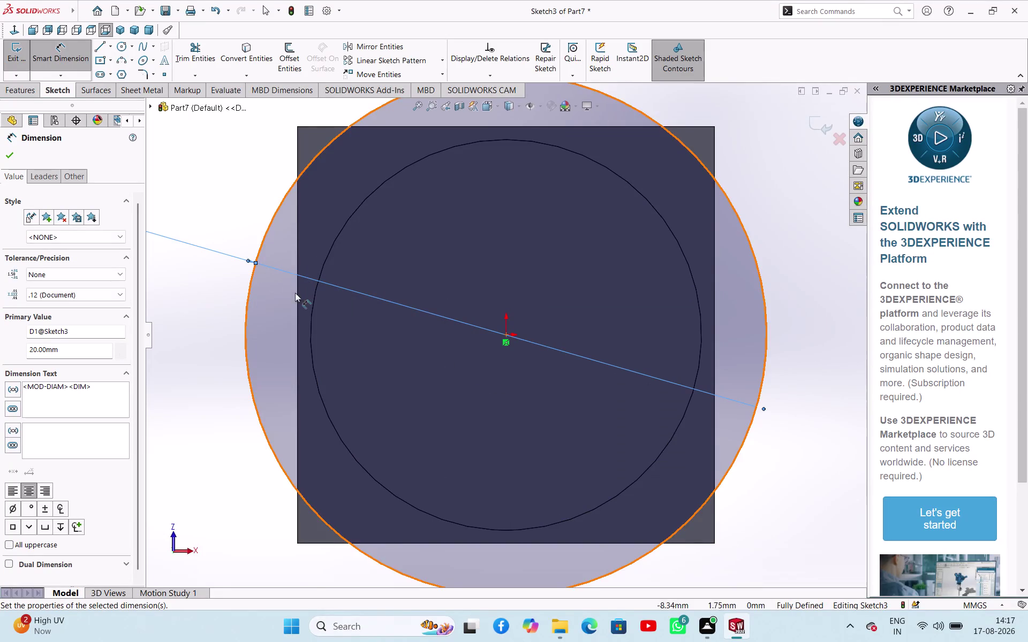
Accept the Ø20 circle and extrude it 5 mm as a collar disc on the part's front.
scroll(up, 3)
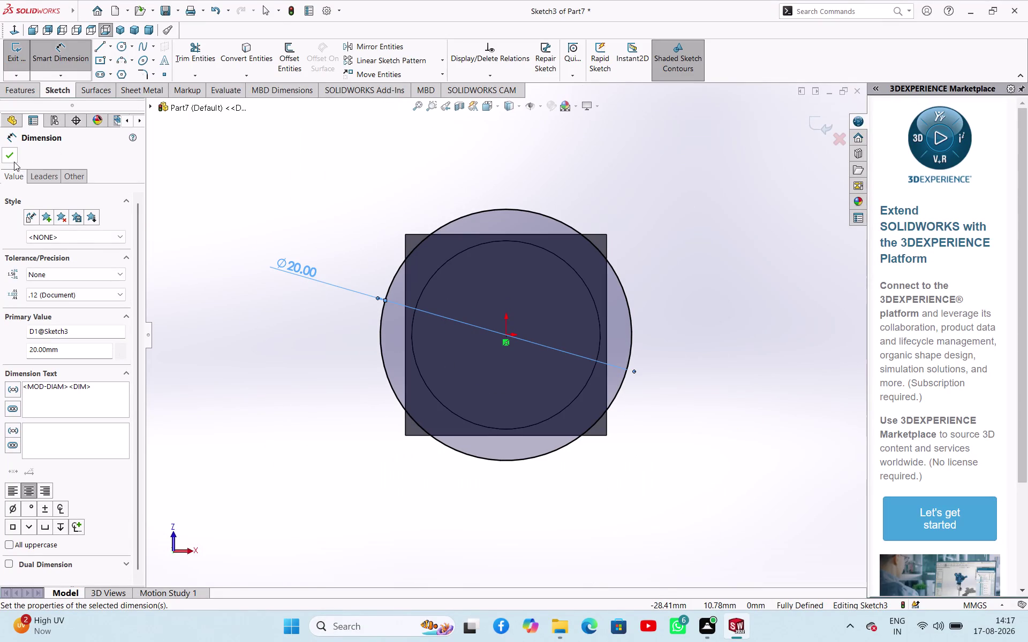
click(14, 161)
middle_drag(328, 170, 301, 236)
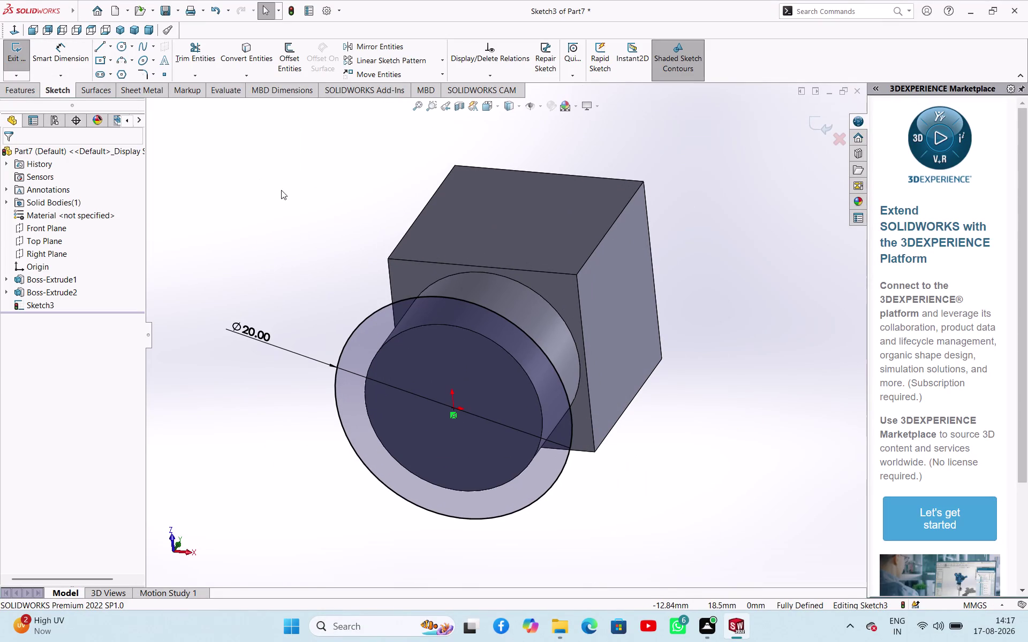
click(19, 59)
click(19, 69)
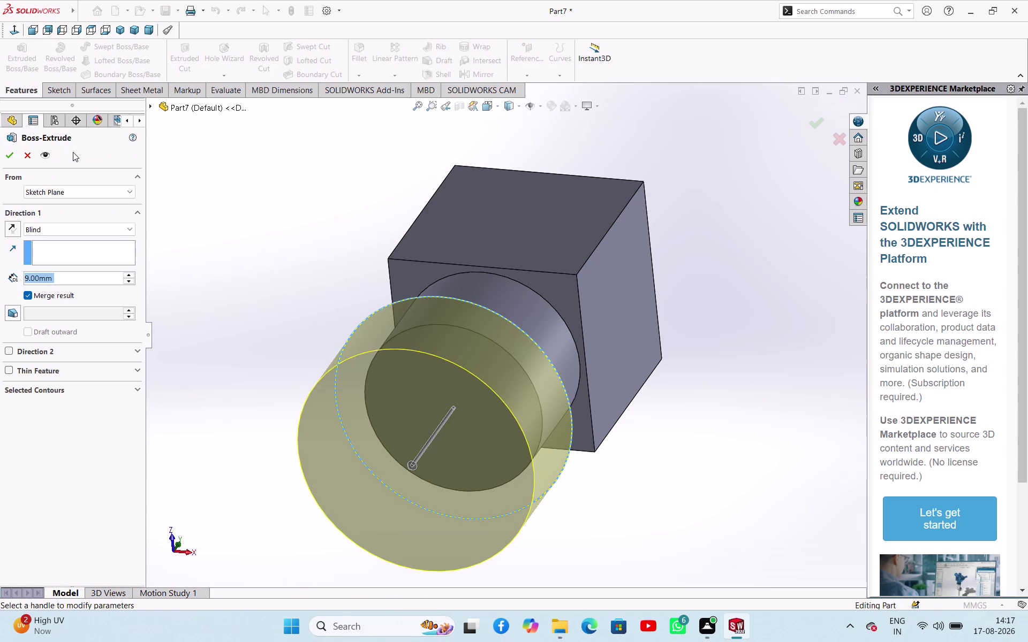
key(5)
key(Return)
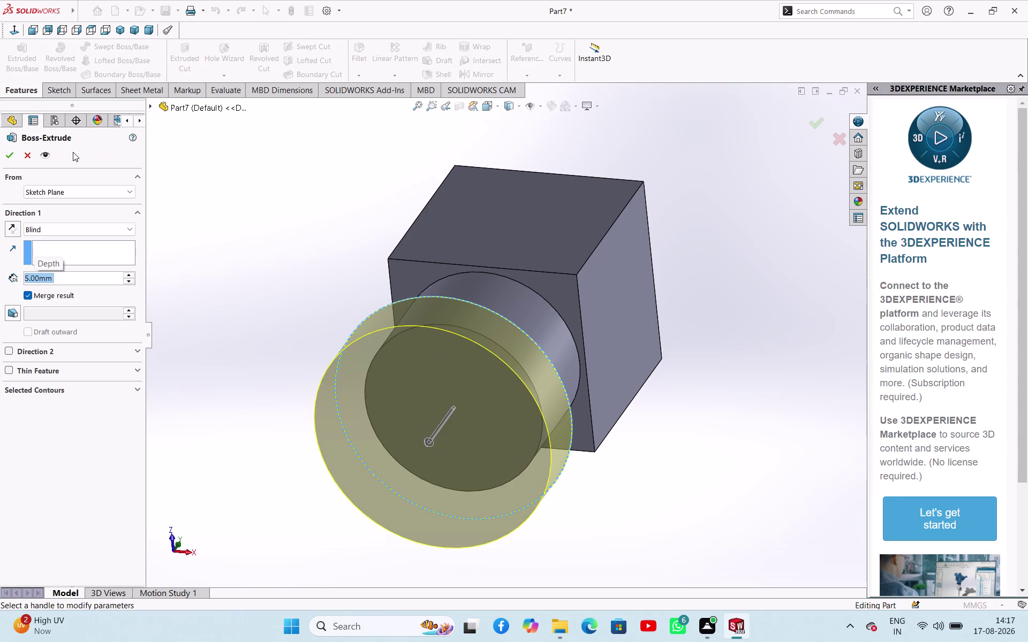
click(11, 155)
click(256, 233)
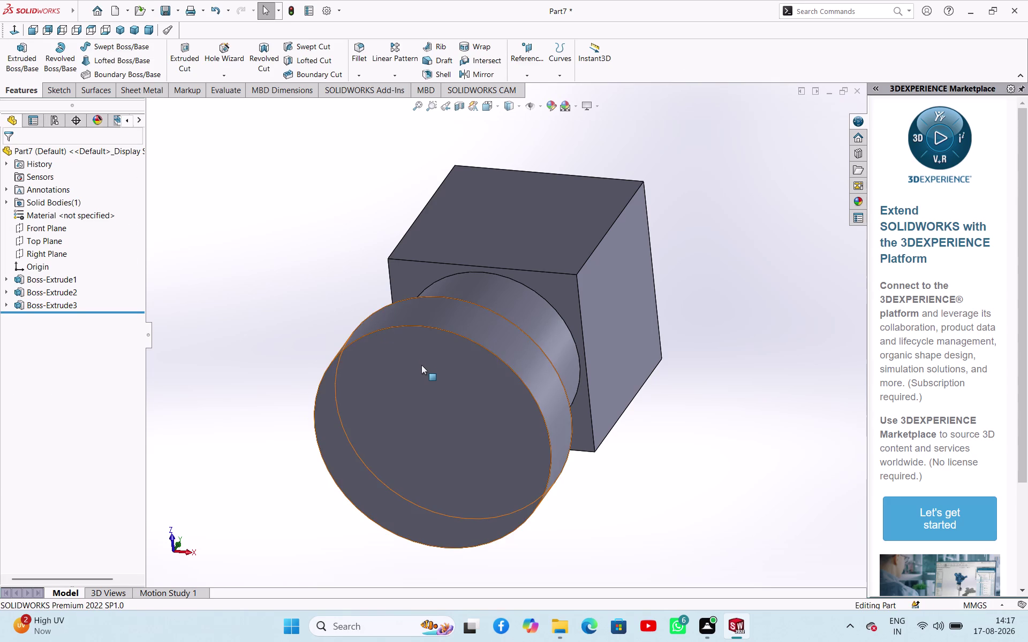
Start a sketch on the collar's front face and draw a circle centred on the origin.
click(421, 365)
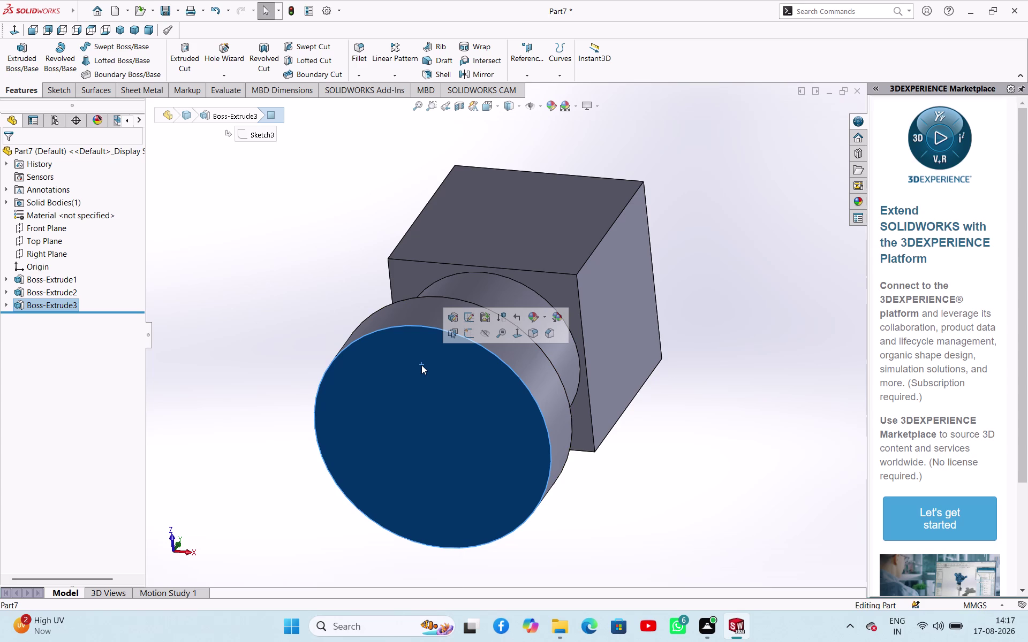
click(463, 337)
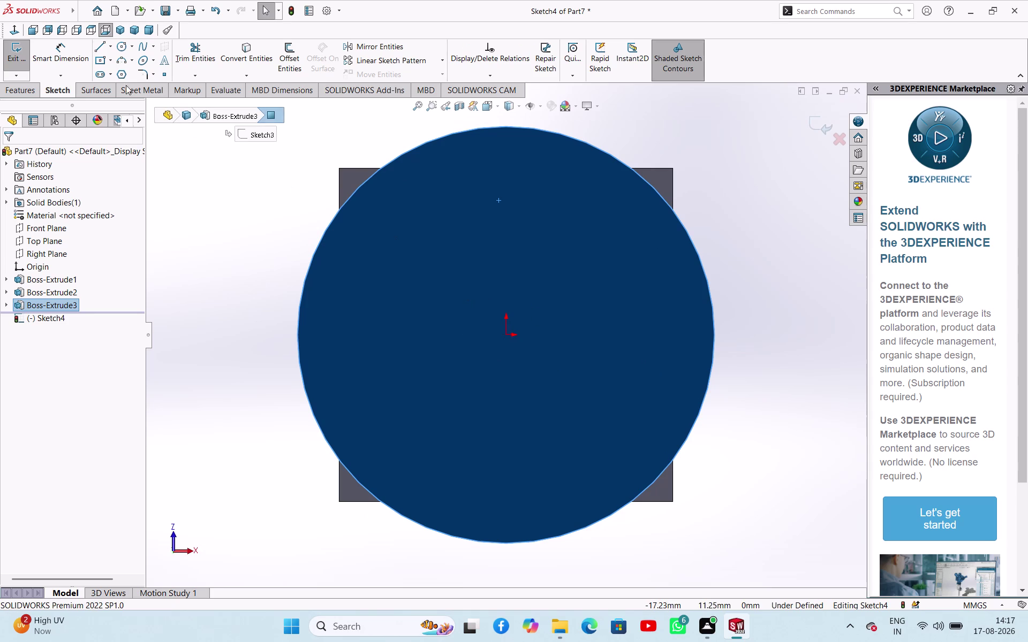
click(121, 47)
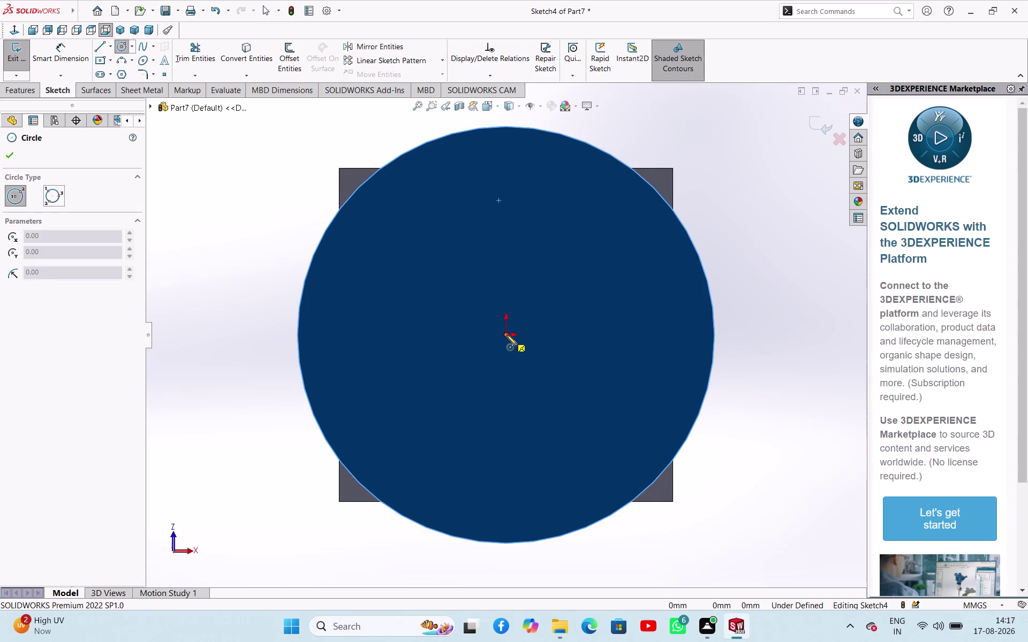
click(507, 335)
click(559, 427)
right_click(273, 231)
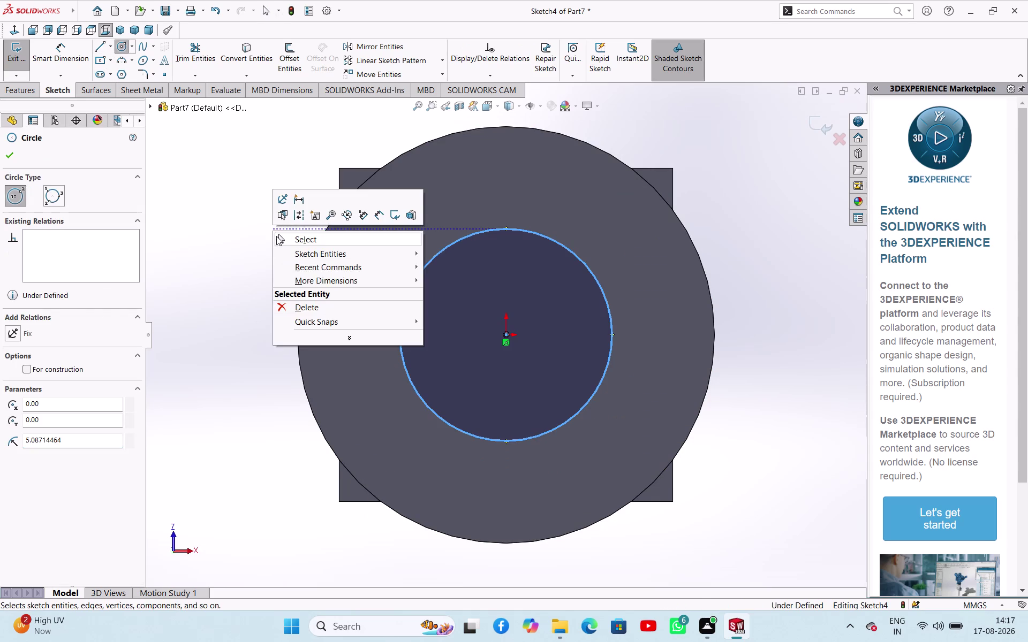
click(276, 237)
Dimension the circle to 16 mm diameter and close the sketch.
right_drag(236, 281, 266, 174)
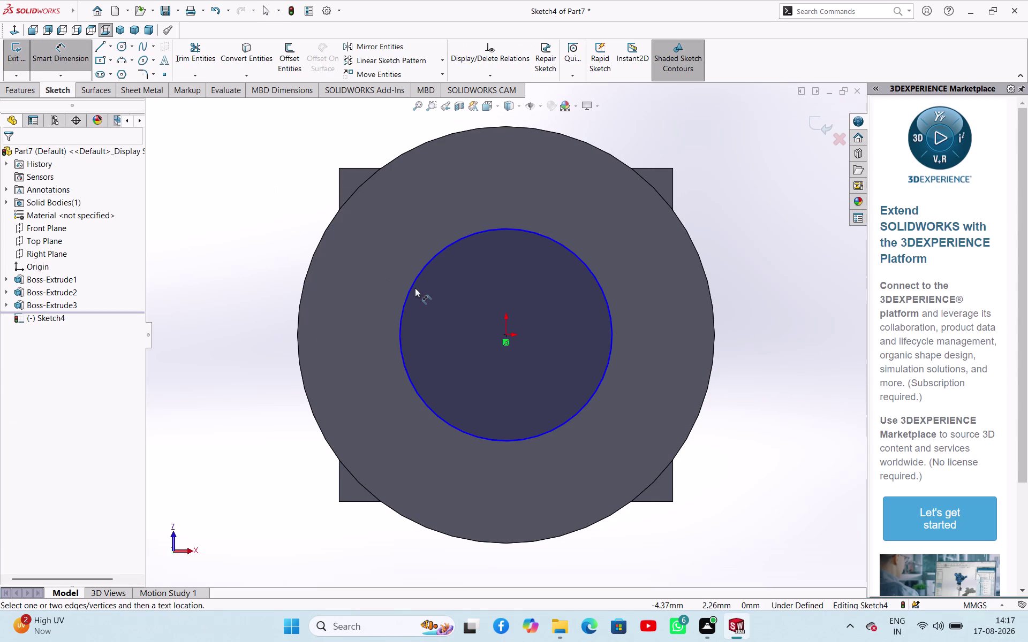
click(412, 286)
click(211, 289)
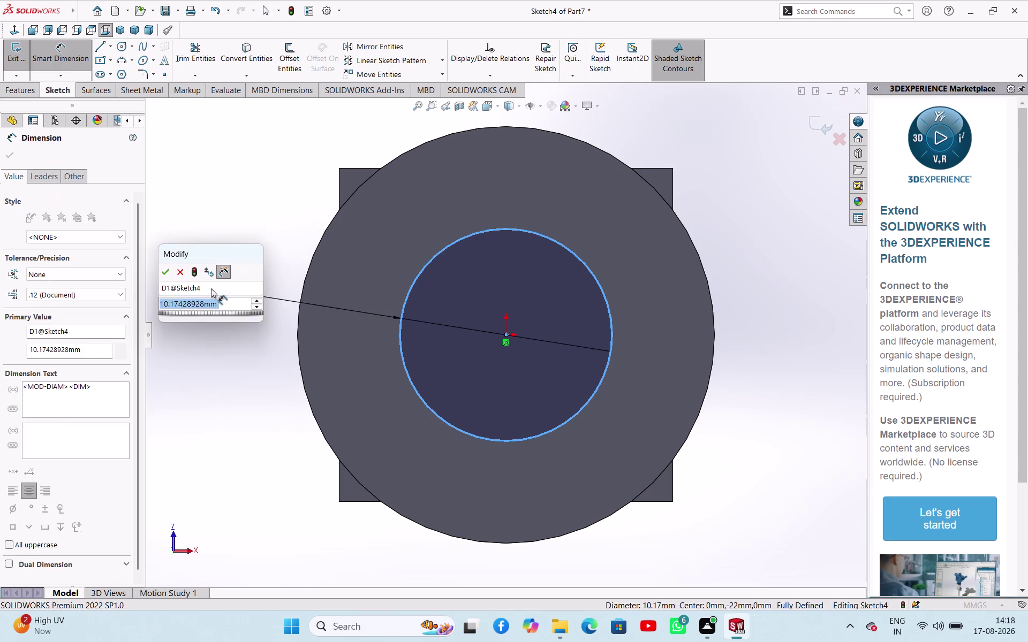
text(16)
key(Return)
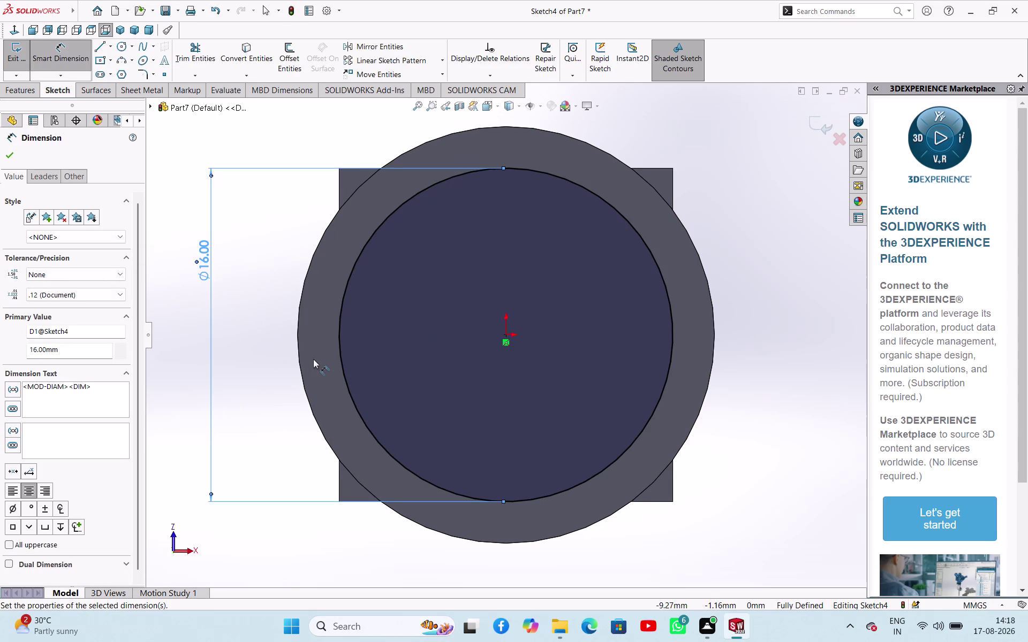
click(9, 155)
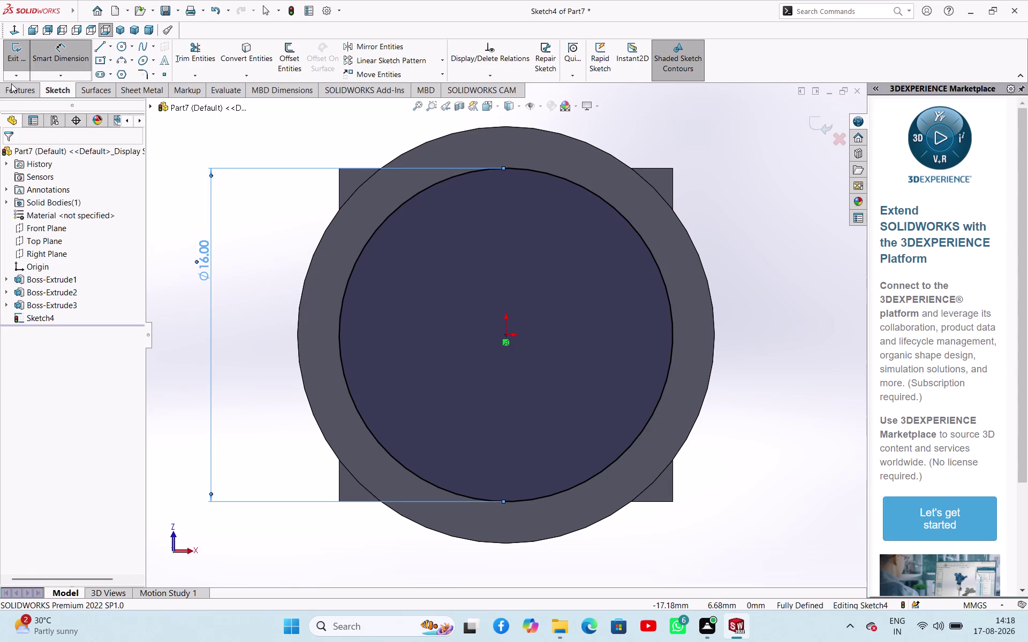
click(16, 62)
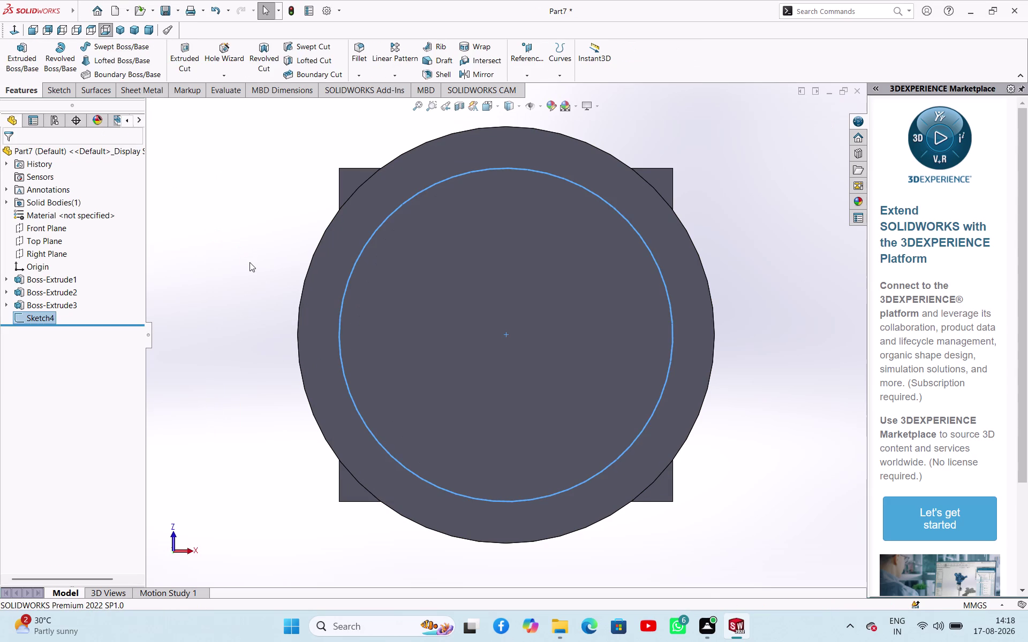
Extrude the 16 mm circle sketch 24 mm Blind to form the shank.
click(29, 66)
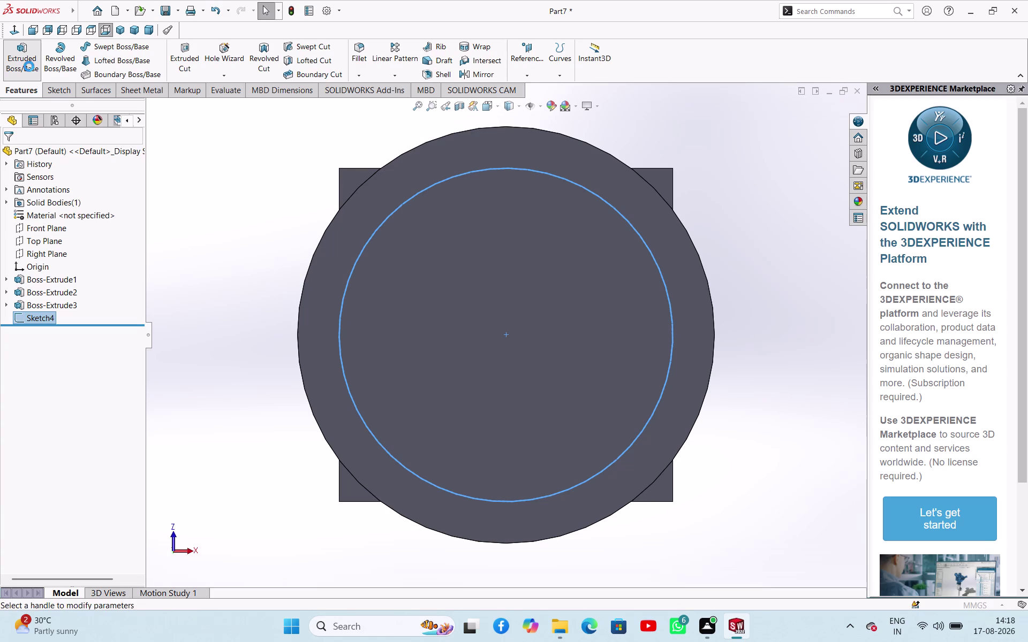
middle_drag(238, 236, 201, 301)
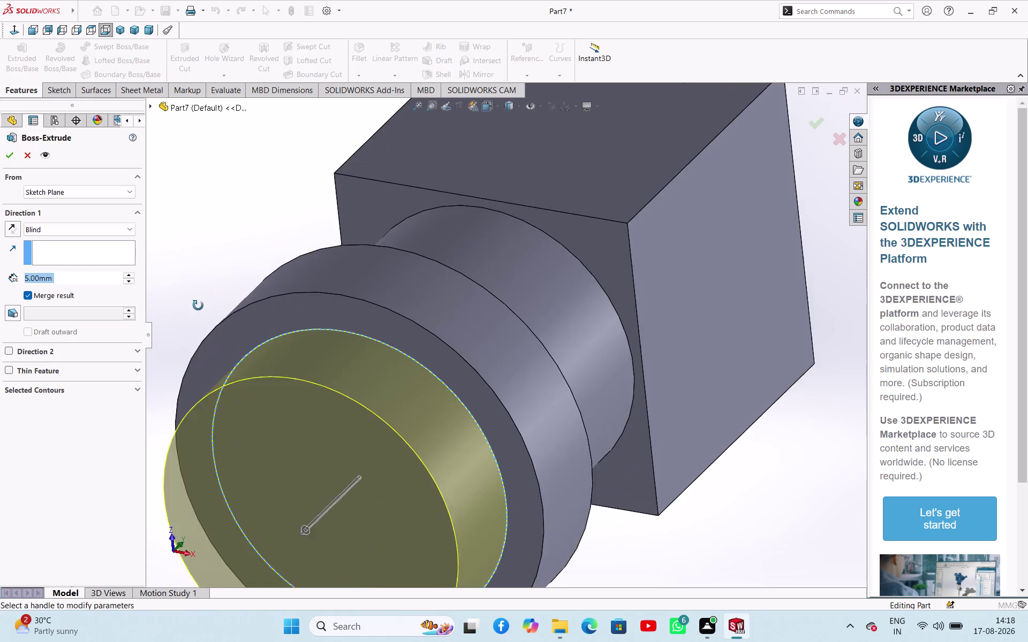
middle_drag(201, 300, 199, 310)
click(96, 272)
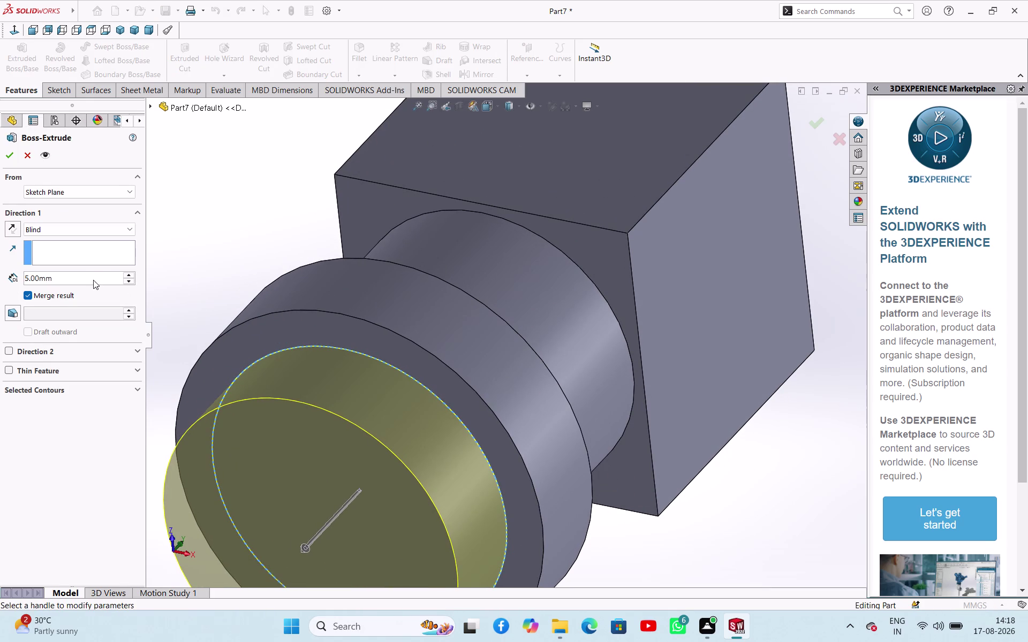
click(92, 272)
click(91, 280)
click(92, 279)
click(91, 280)
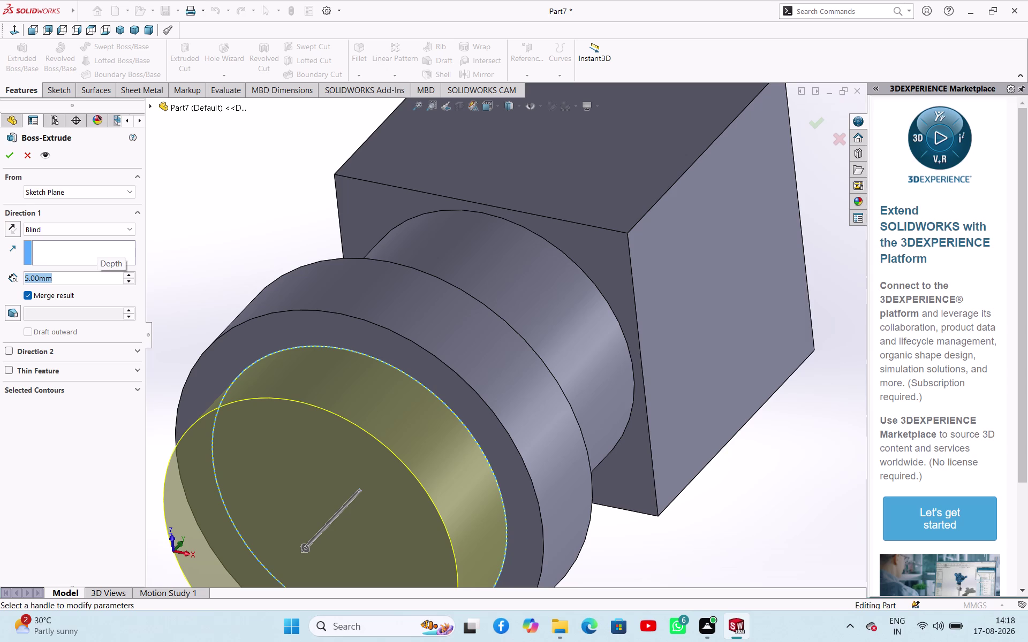
text(24)
key(Return)
scroll(up, 3)
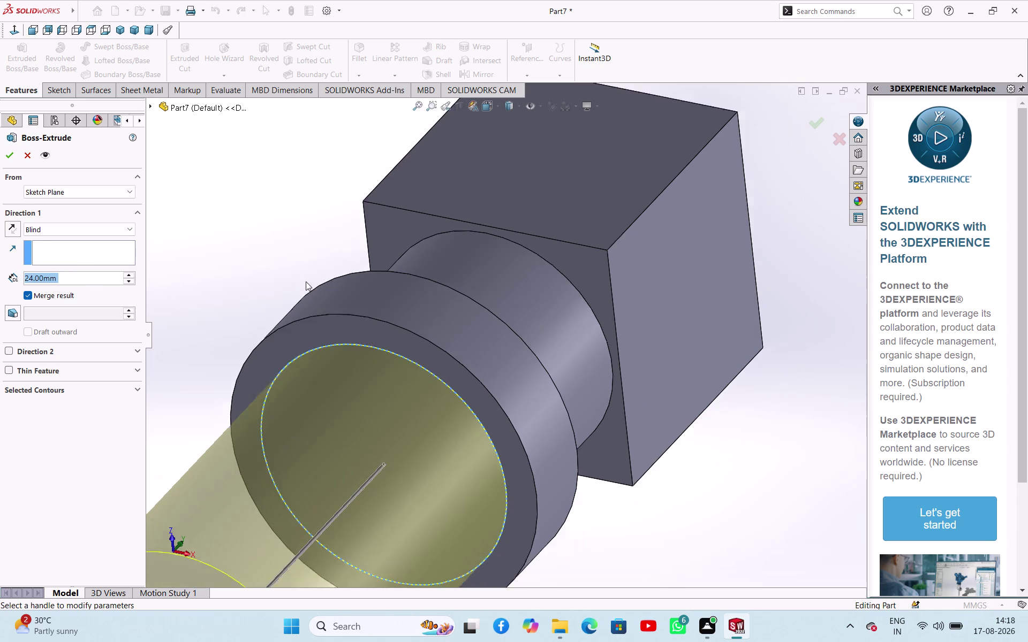
scroll(up, 3)
scroll(up, 3)
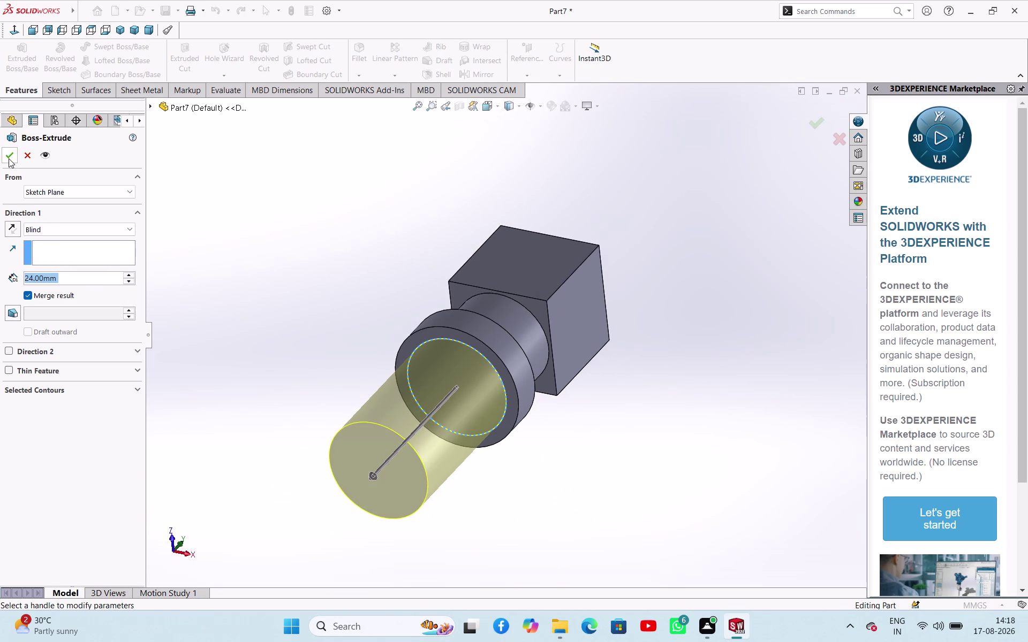
click(8, 158)
Orbit to inspect the new shank and select its circular end edge.
click(280, 257)
middle_drag(319, 315, 350, 270)
click(451, 355)
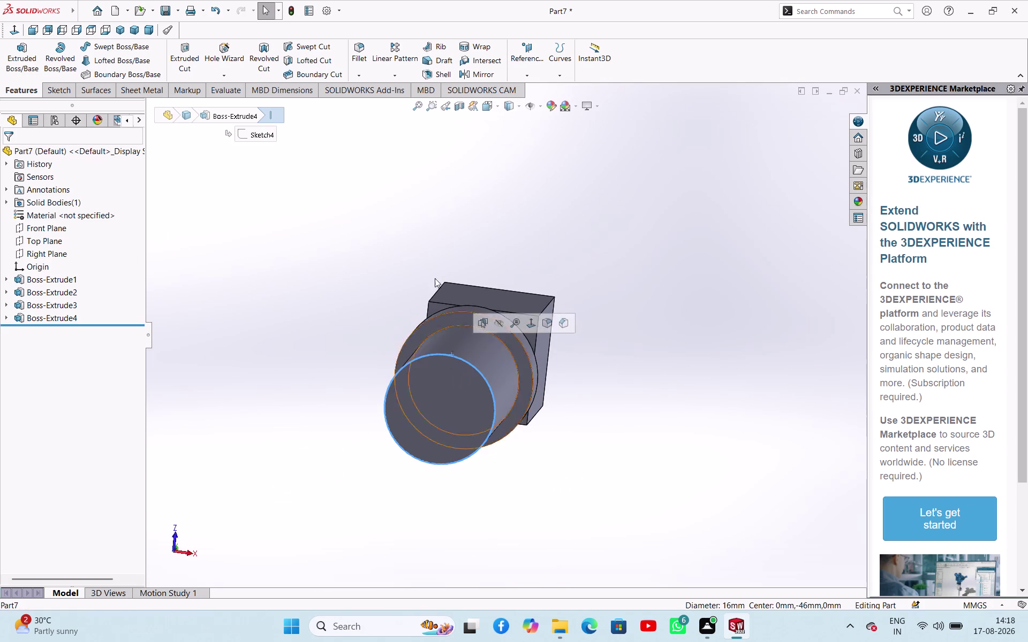
Chamfer the shank's end edge with a 1 mm distance.
click(358, 77)
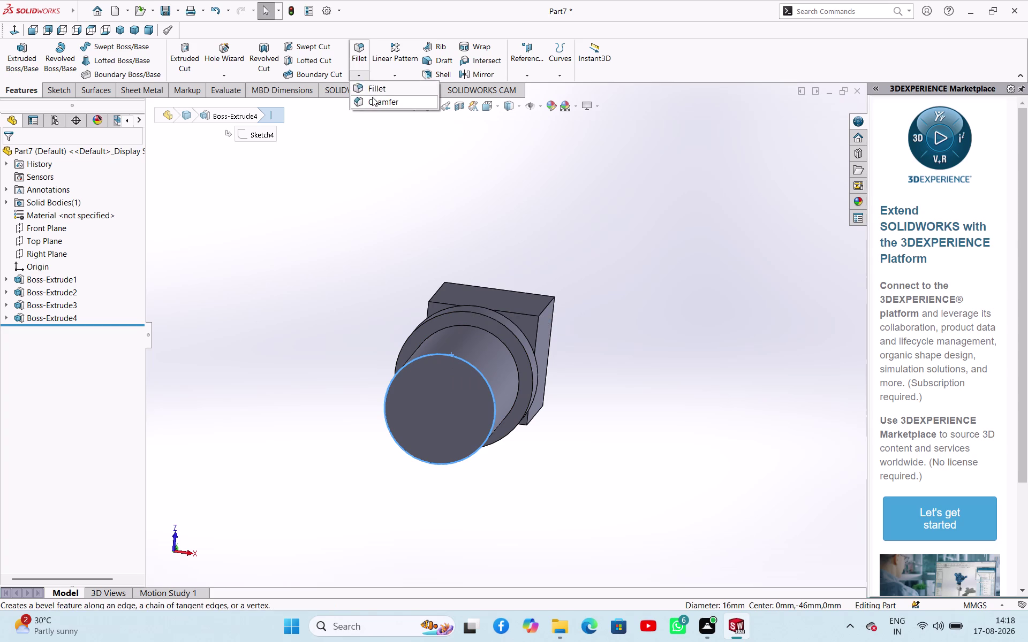
click(372, 97)
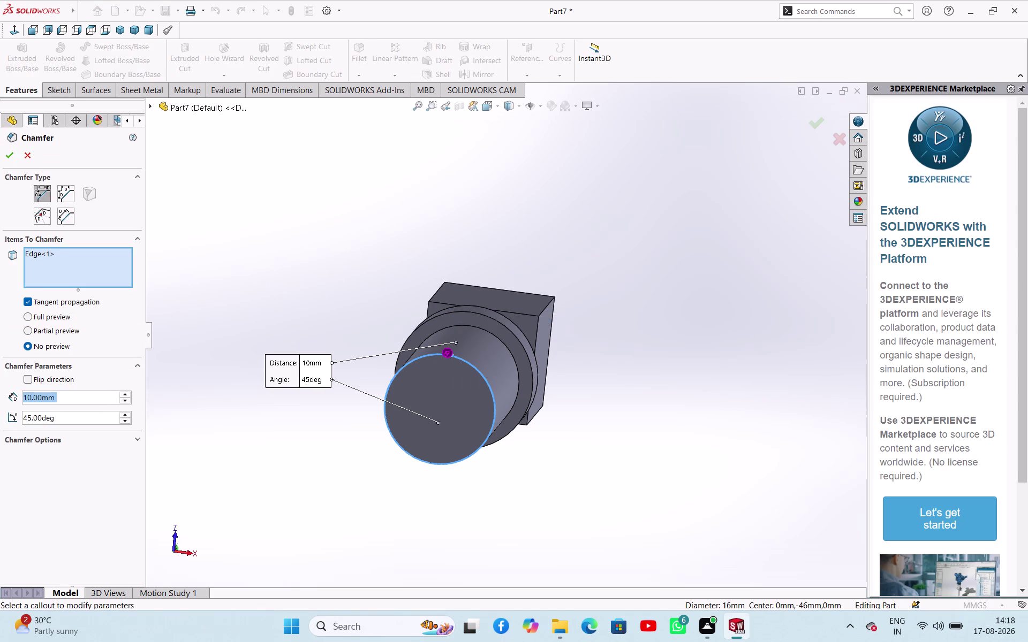
key(1)
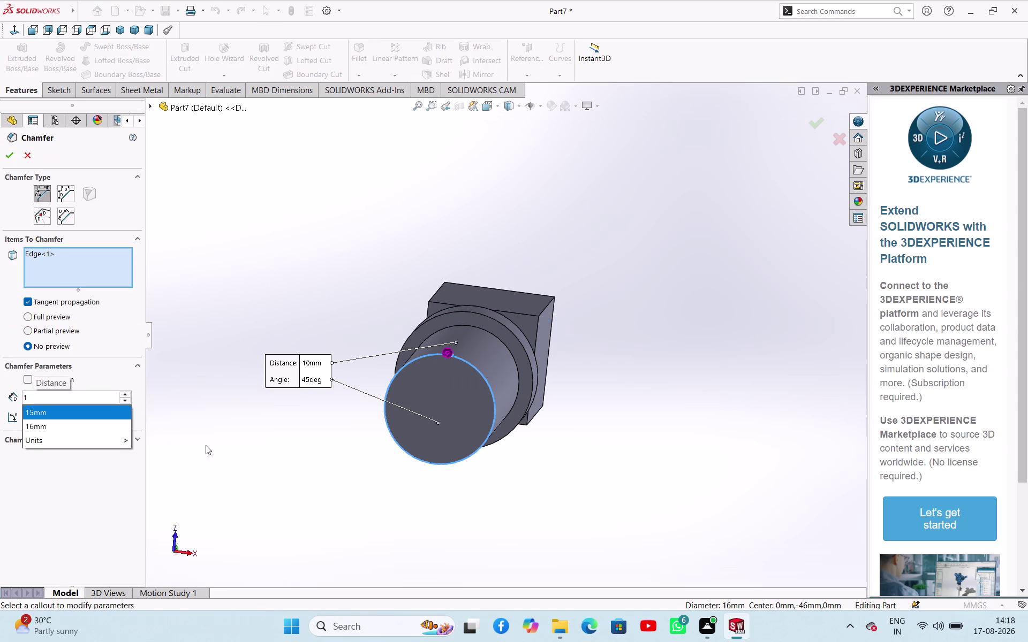
click(251, 466)
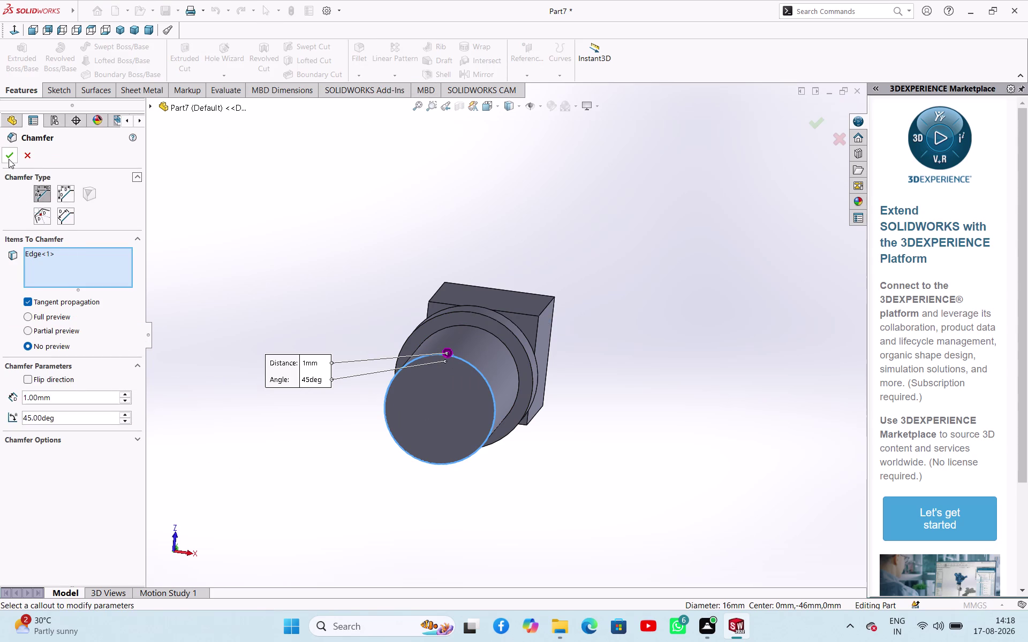
click(8, 159)
click(306, 240)
Orbit around the chamfered pin, then select the Right Plane.
middle_drag(642, 440, 693, 478)
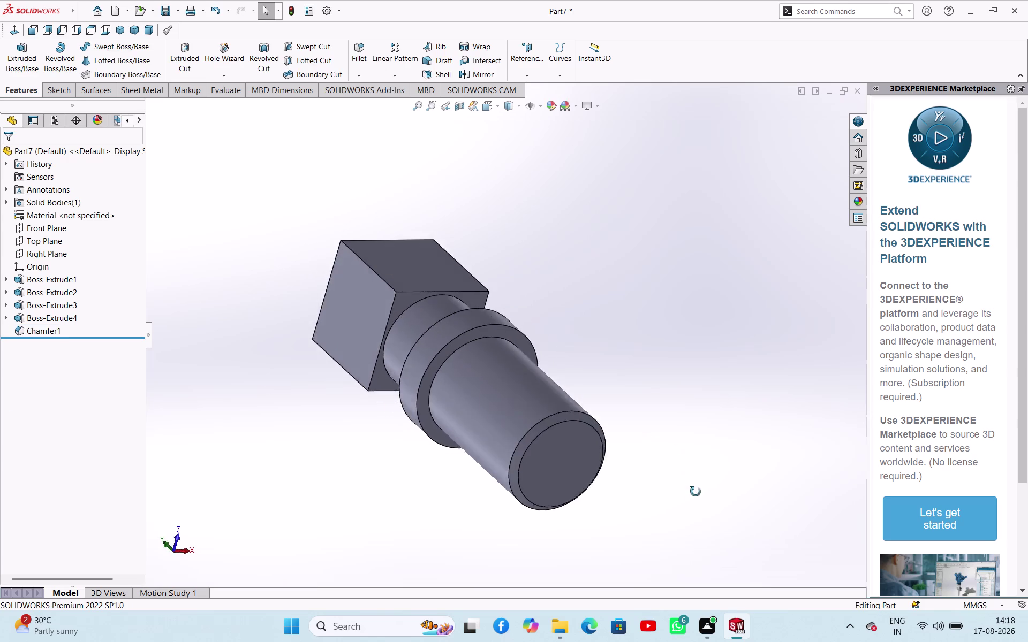
middle_drag(693, 479, 640, 542)
scroll(up, 3)
middle_drag(626, 350, 628, 491)
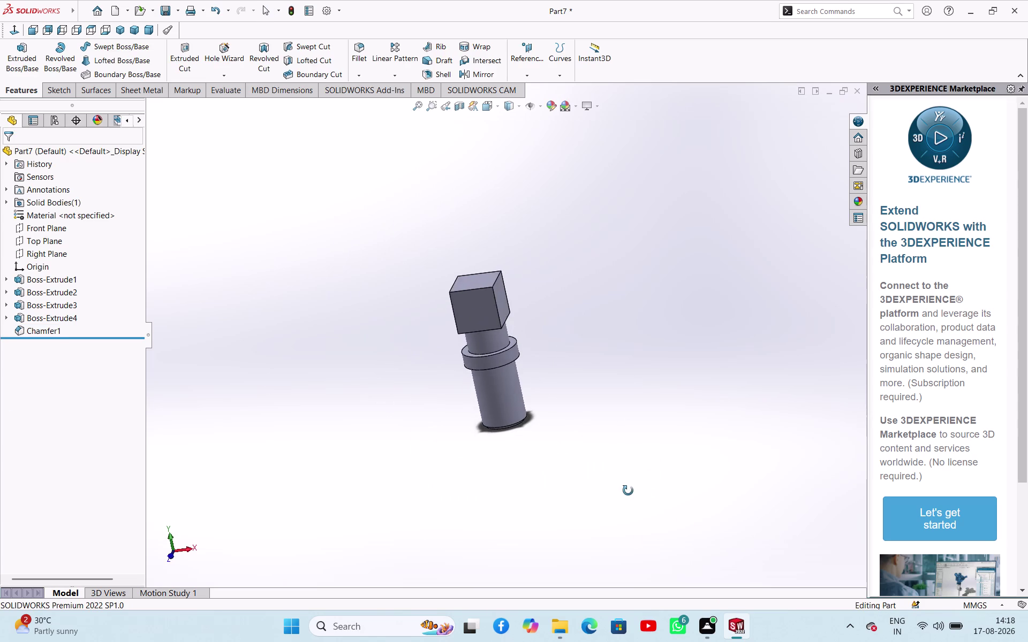
middle_drag(628, 491, 621, 490)
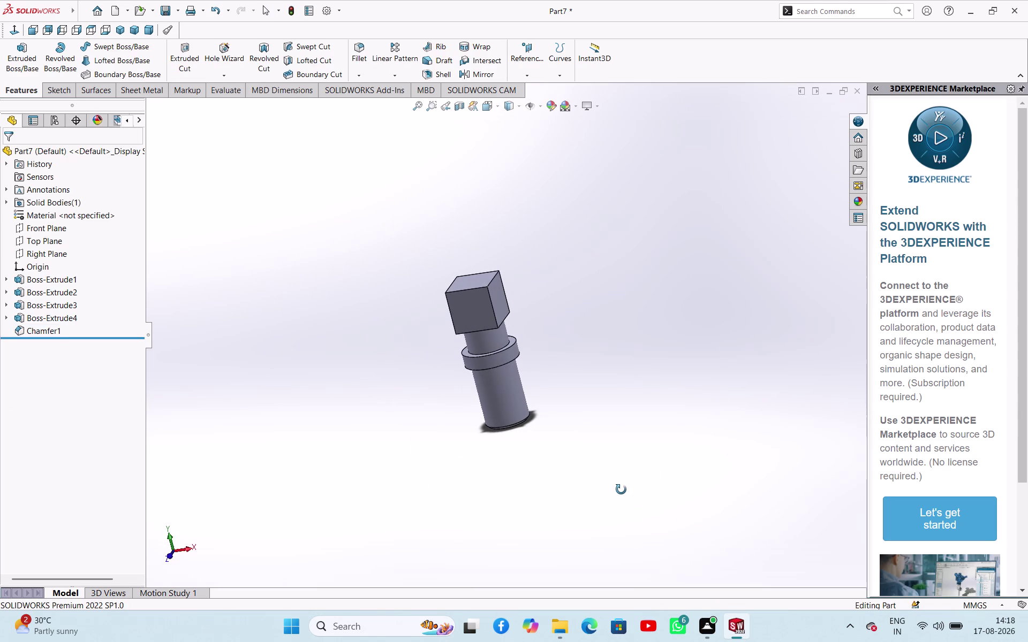
middle_drag(621, 490, 663, 460)
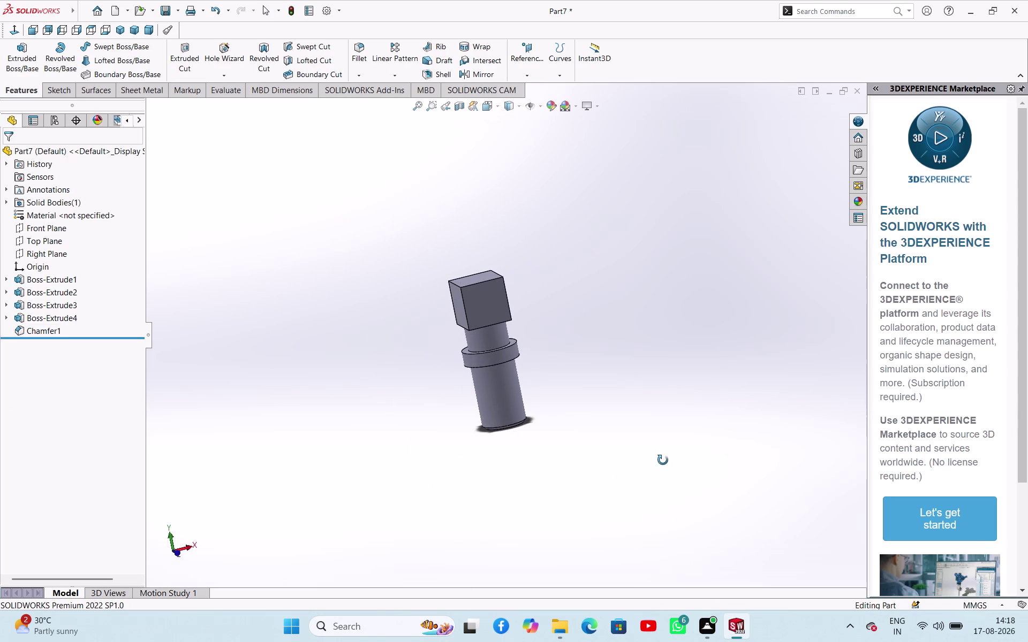
middle_drag(663, 461, 649, 465)
click(679, 355)
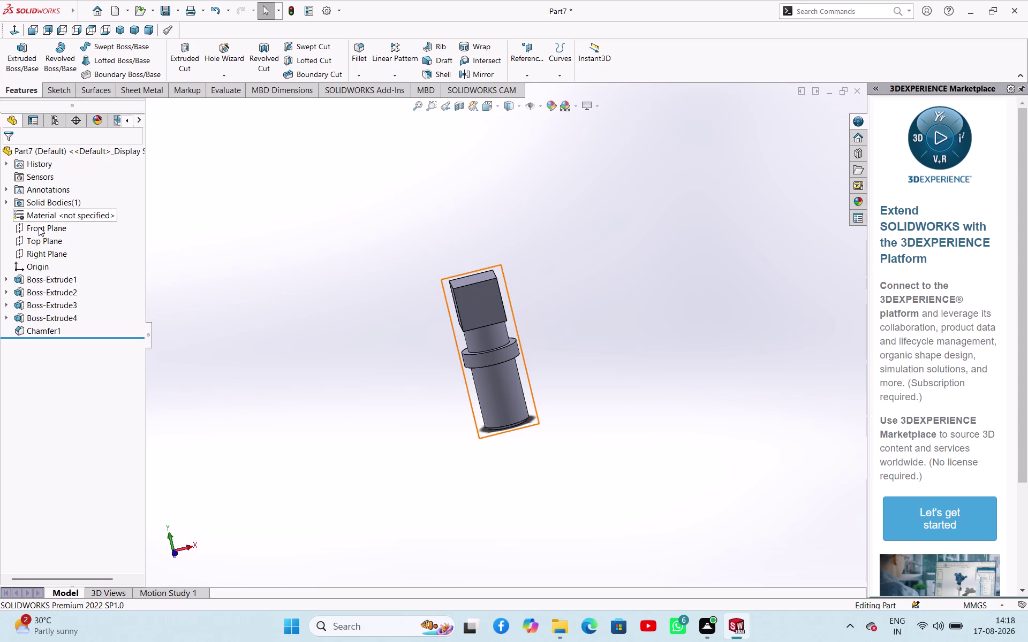
click(46, 252)
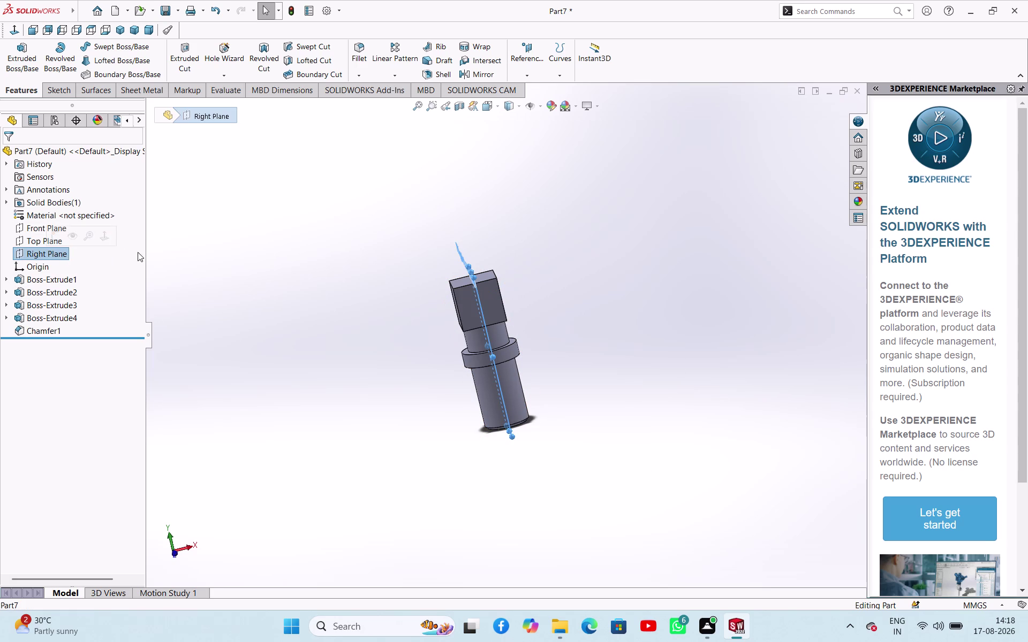
Start a sketch on the Right Plane and view it normal.
click(55, 235)
click(242, 293)
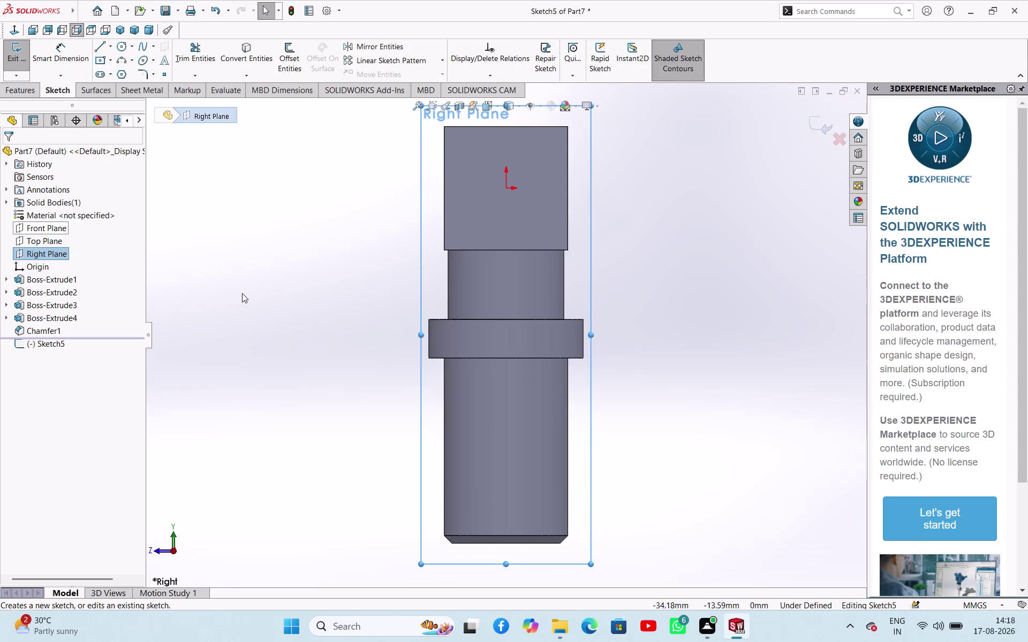
scroll(up, 3)
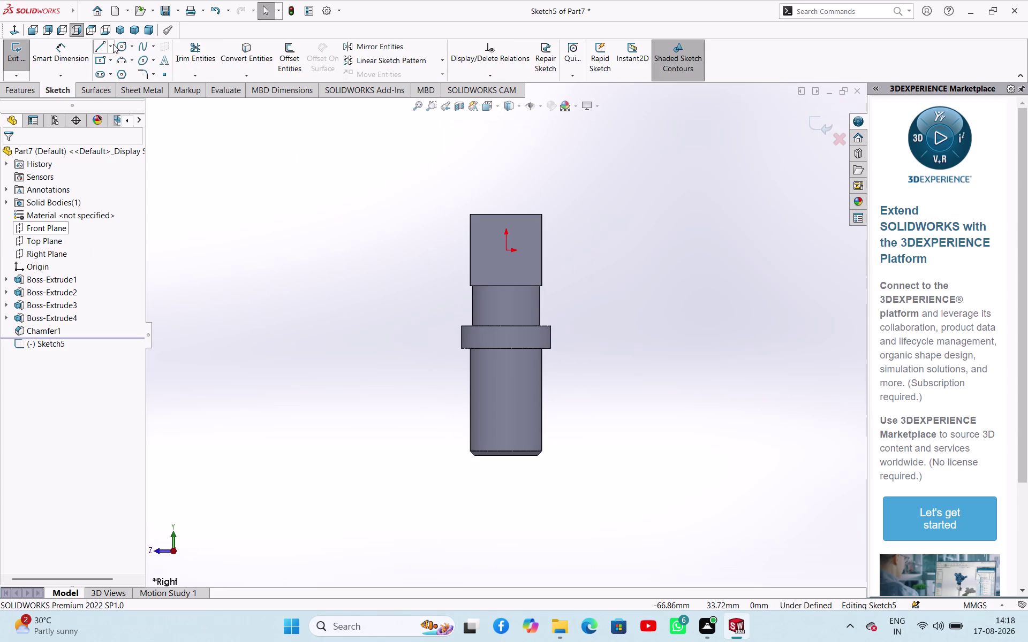
Draw a vertical midpoint construction centerline from the origin along the pin axis.
click(112, 44)
click(112, 75)
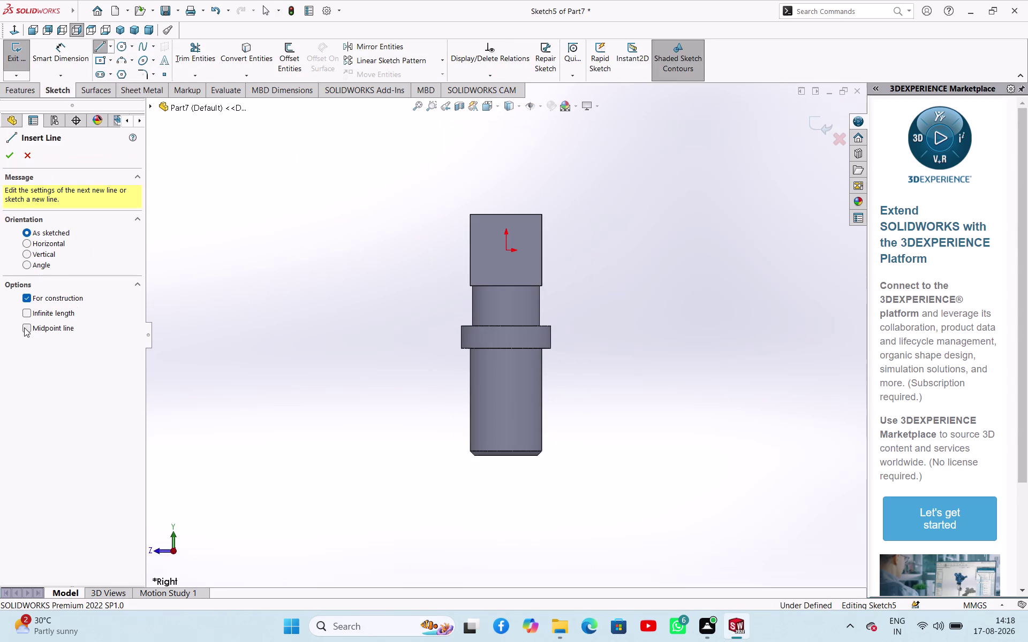
click(24, 328)
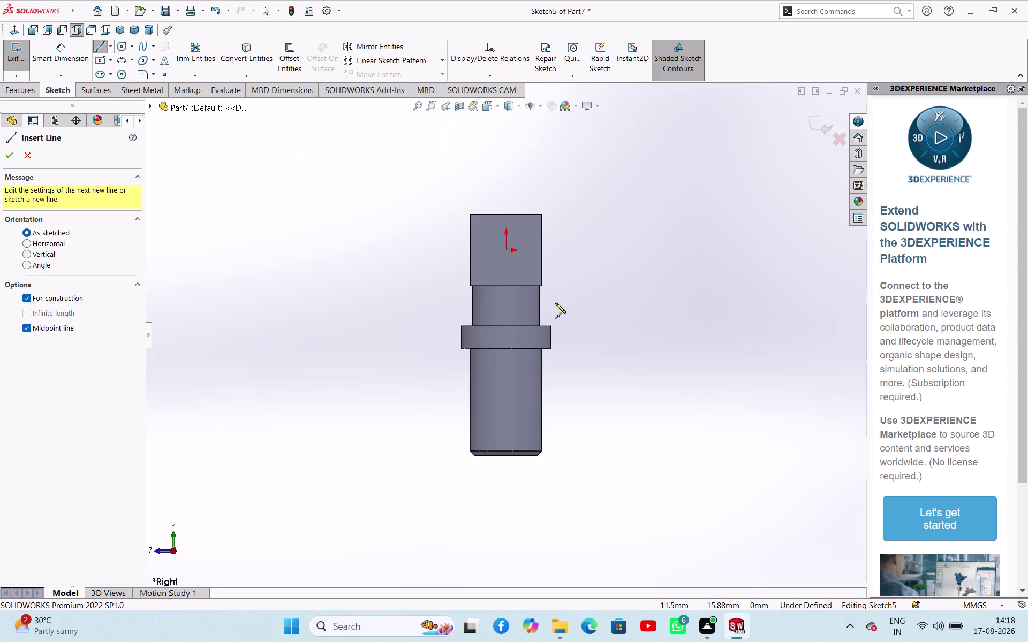
click(507, 252)
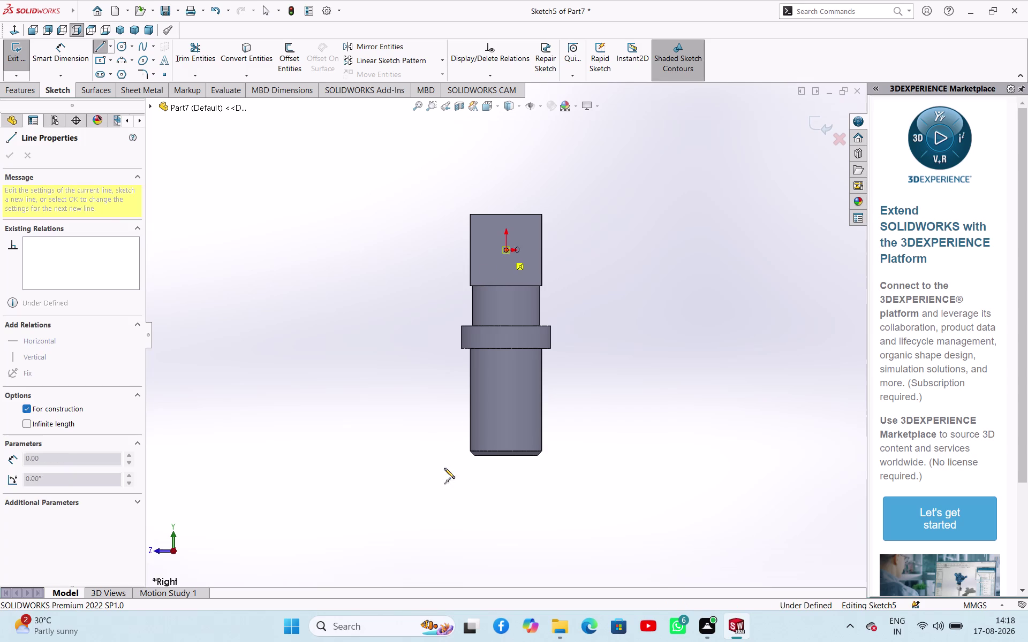
click(507, 546)
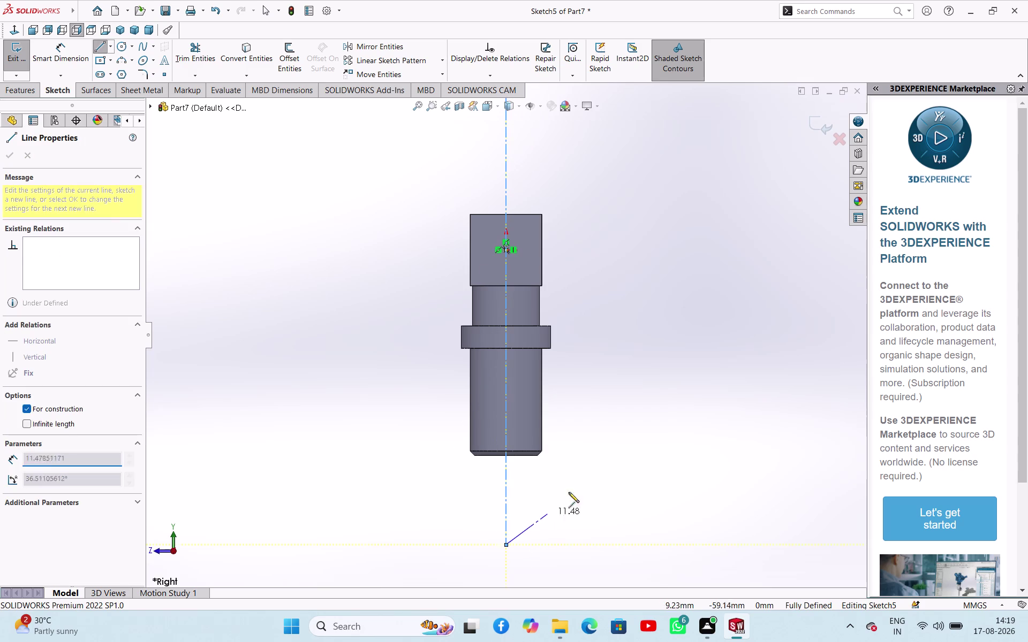
right_click(588, 484)
click(599, 493)
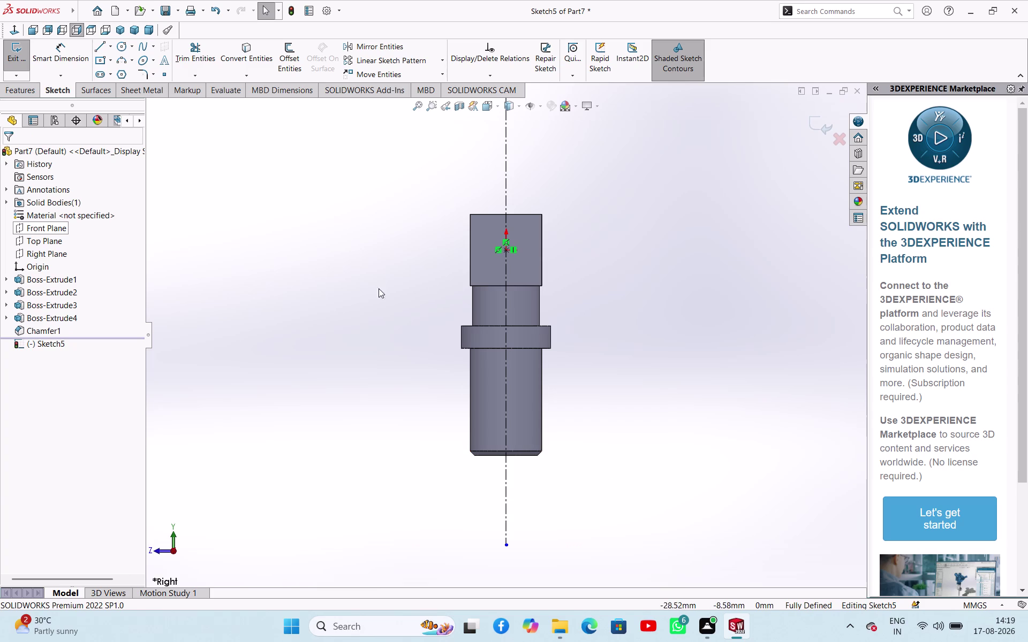
click(101, 44)
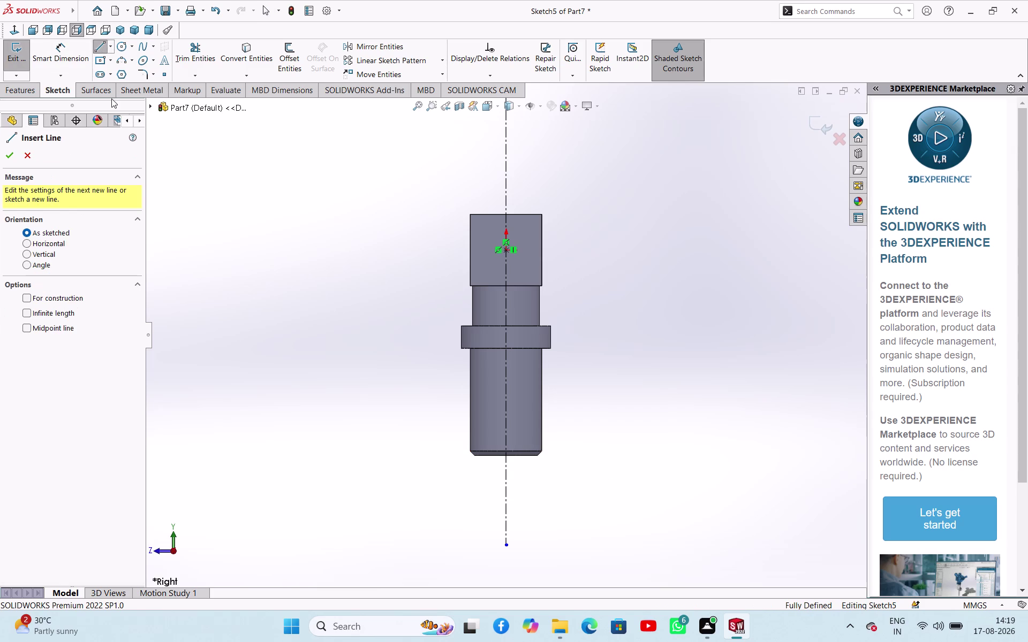
Draw a small closed line triangle at the square head's top-right corner.
scroll(down, 3)
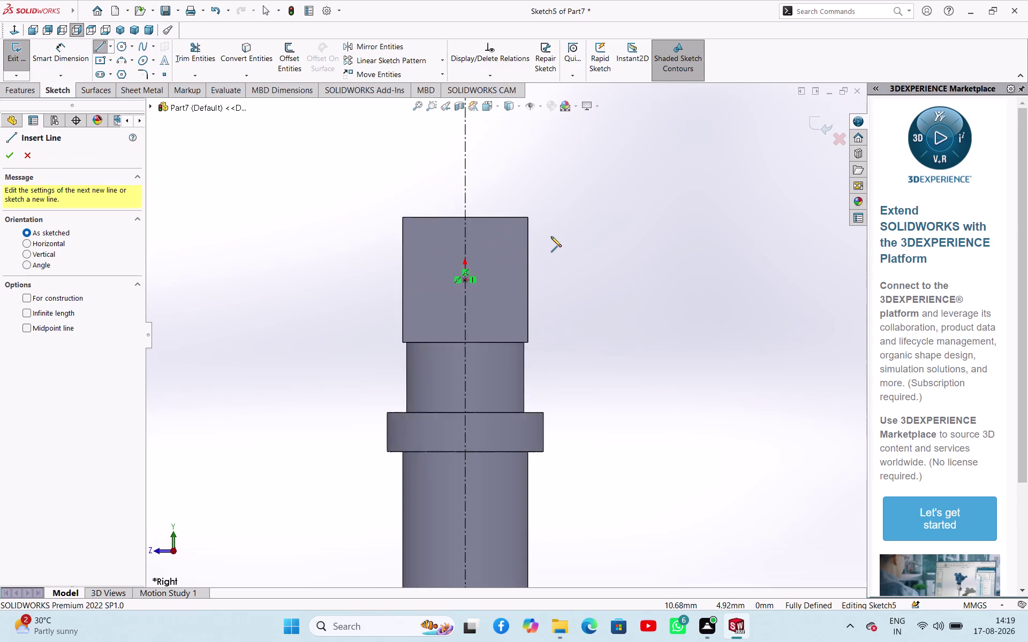
click(520, 219)
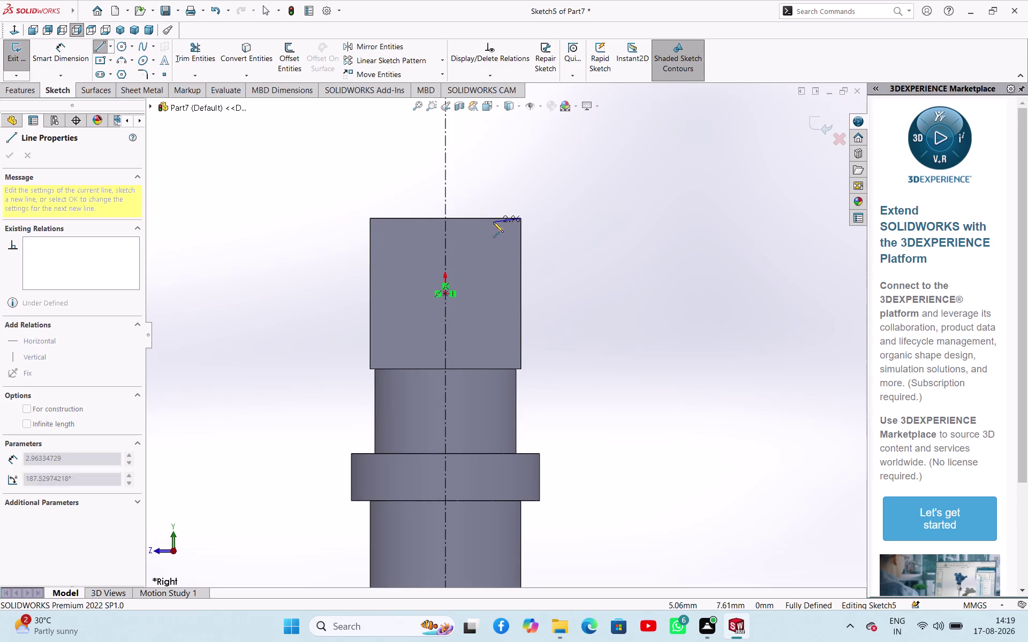
click(490, 219)
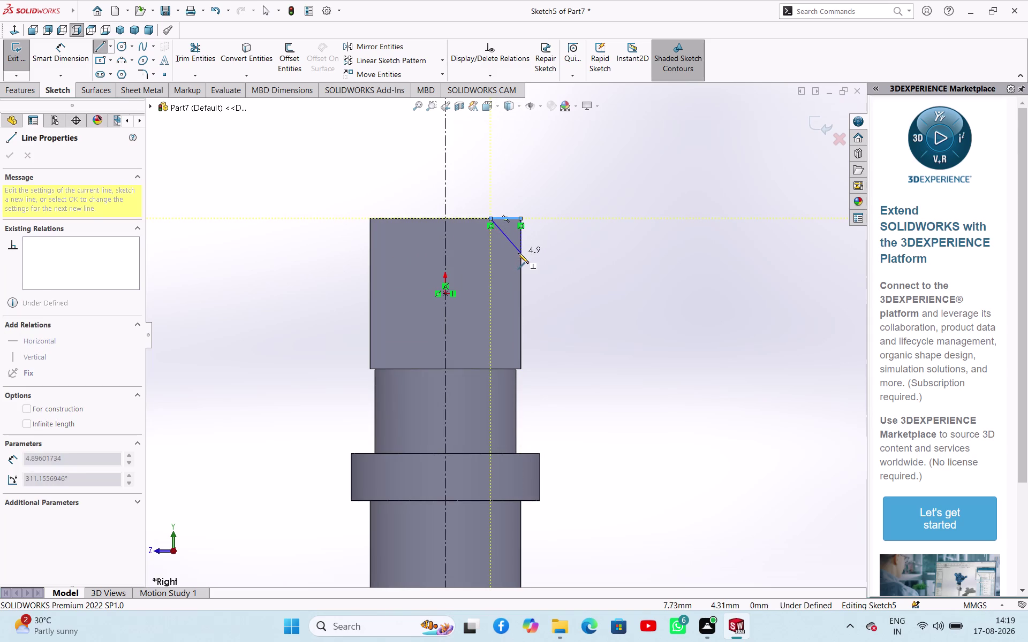
click(519, 253)
click(524, 219)
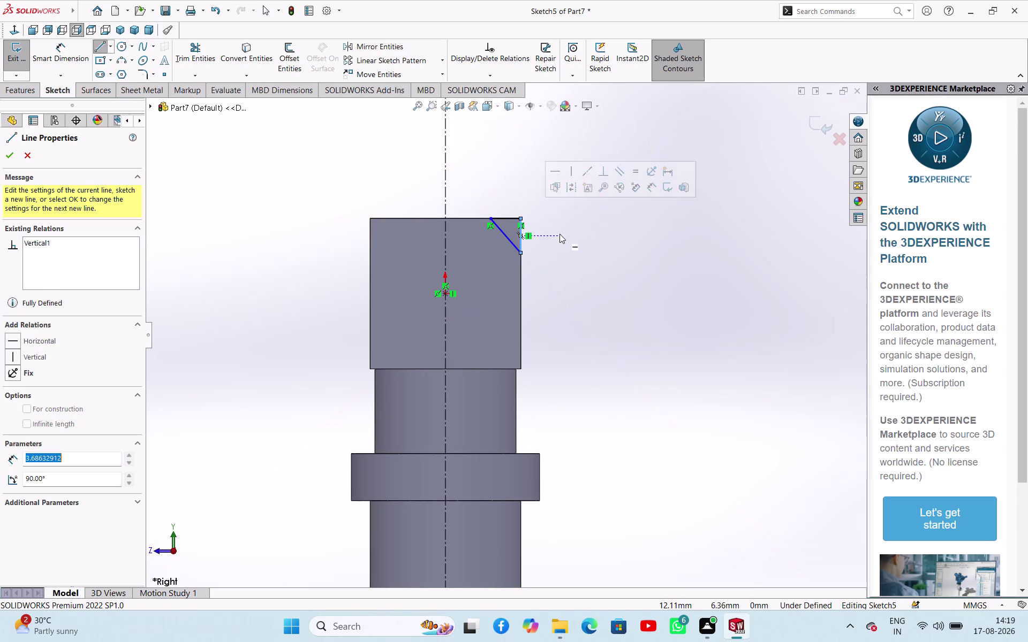
right_click(560, 234)
click(584, 245)
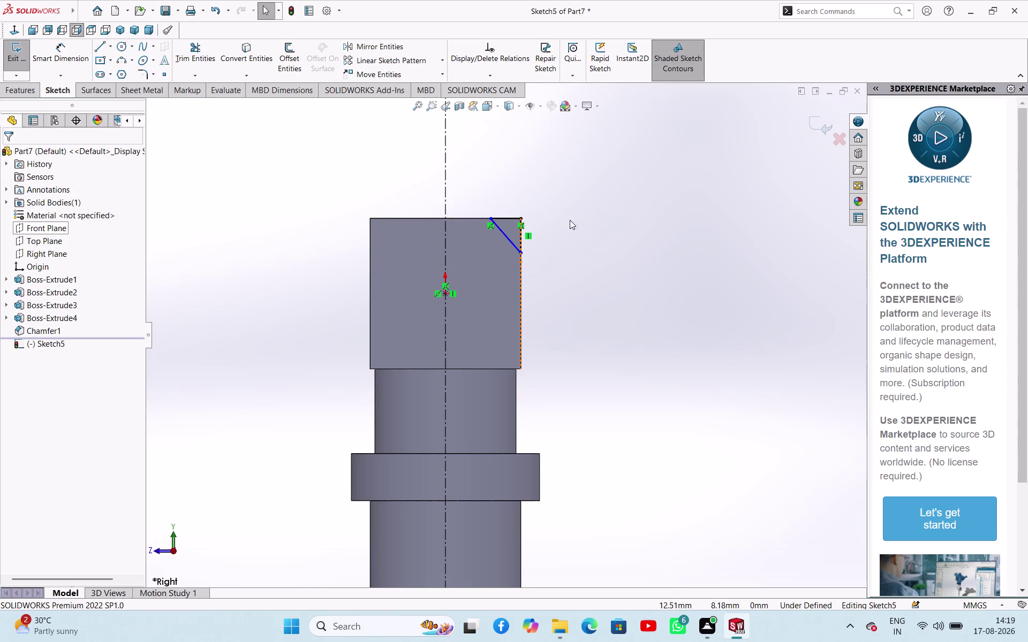
click(580, 238)
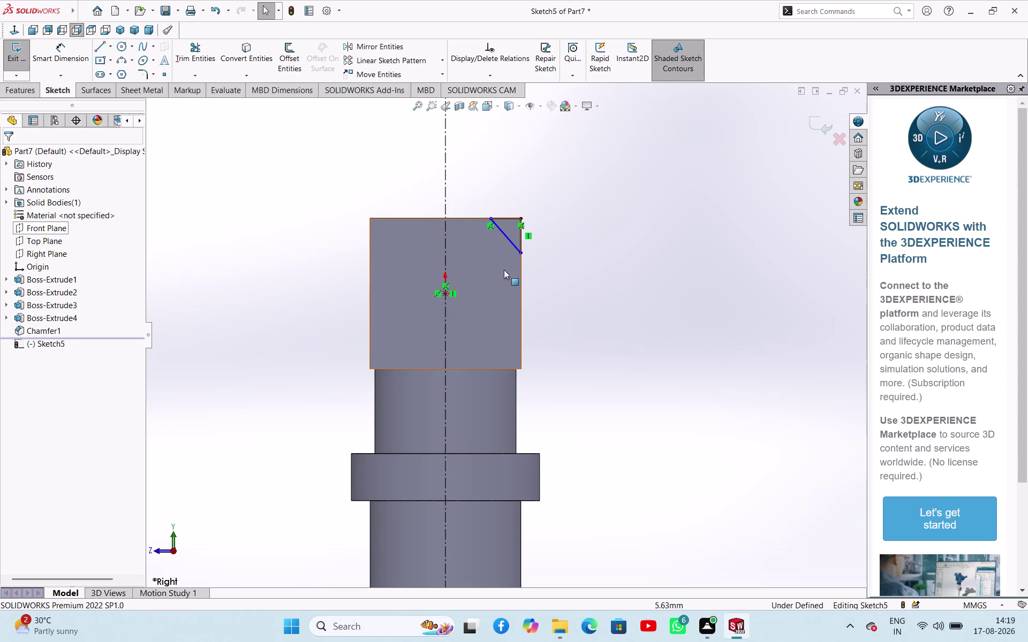
click(553, 266)
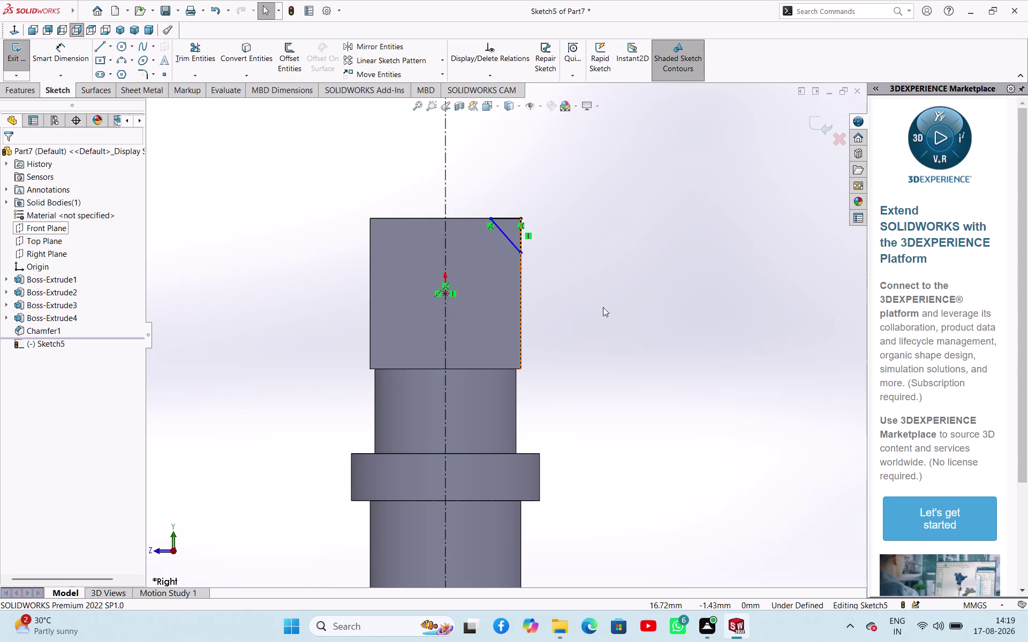
right_drag(604, 308, 641, 194)
Dimension the triangle's top leg, correcting it from 4 to 3 mm.
click(511, 217)
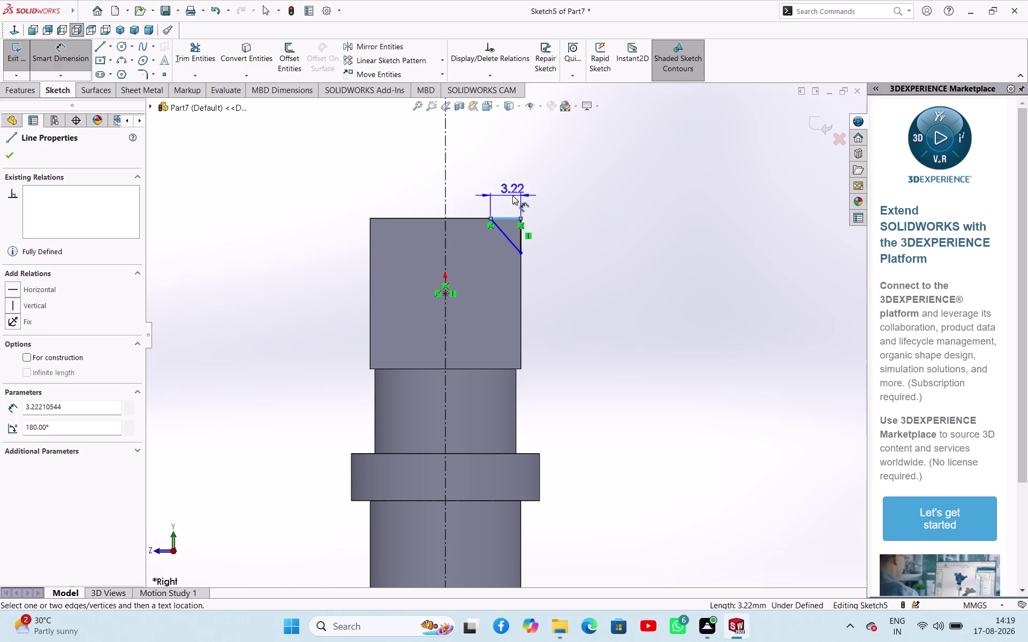
click(513, 195)
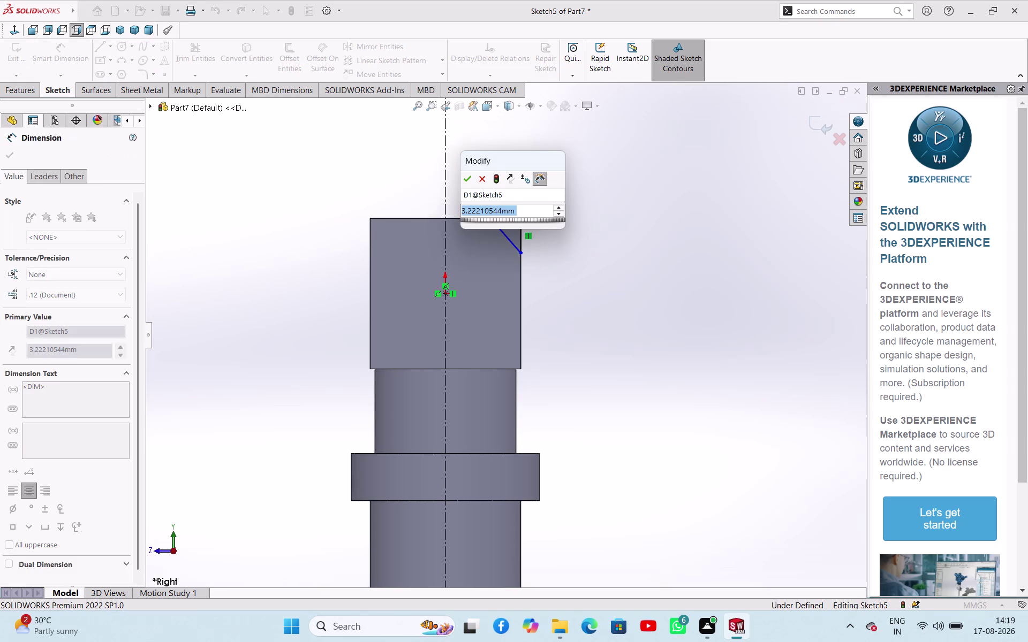
key(4)
key(Return)
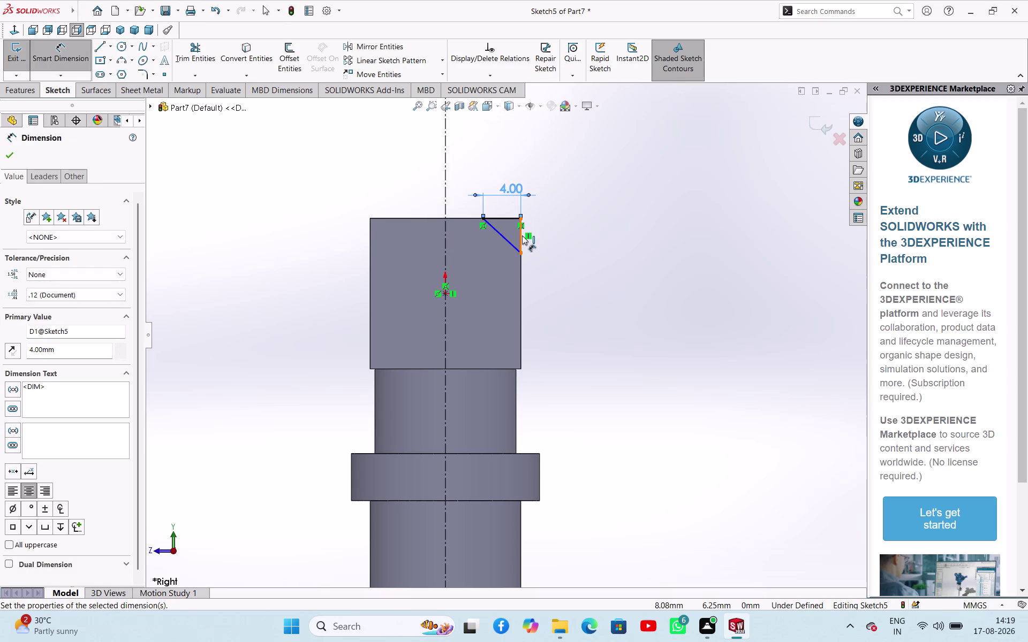
double_click(511, 187)
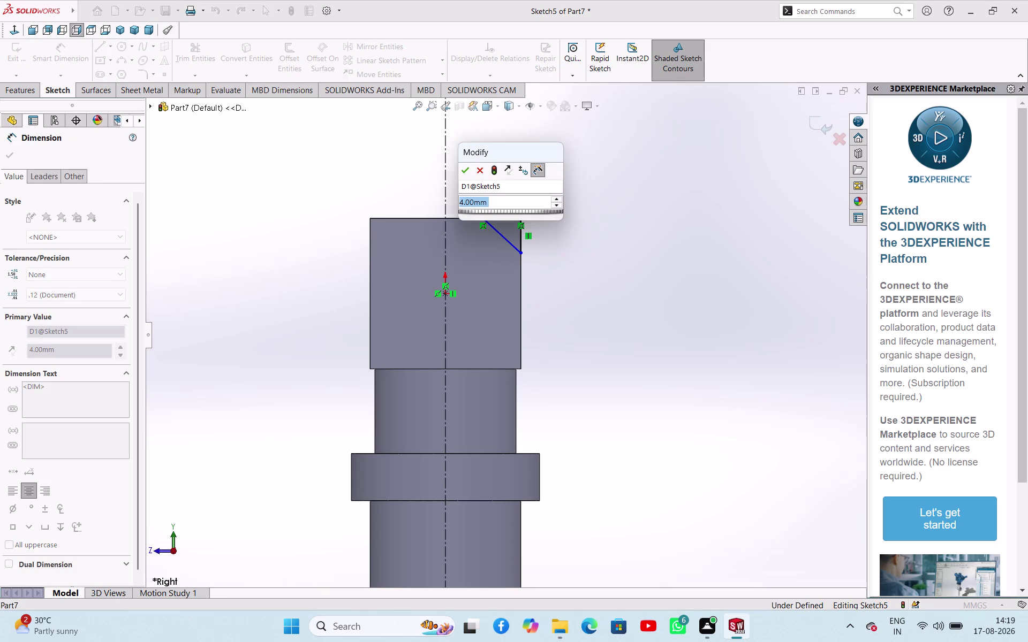
key(3)
key(Return)
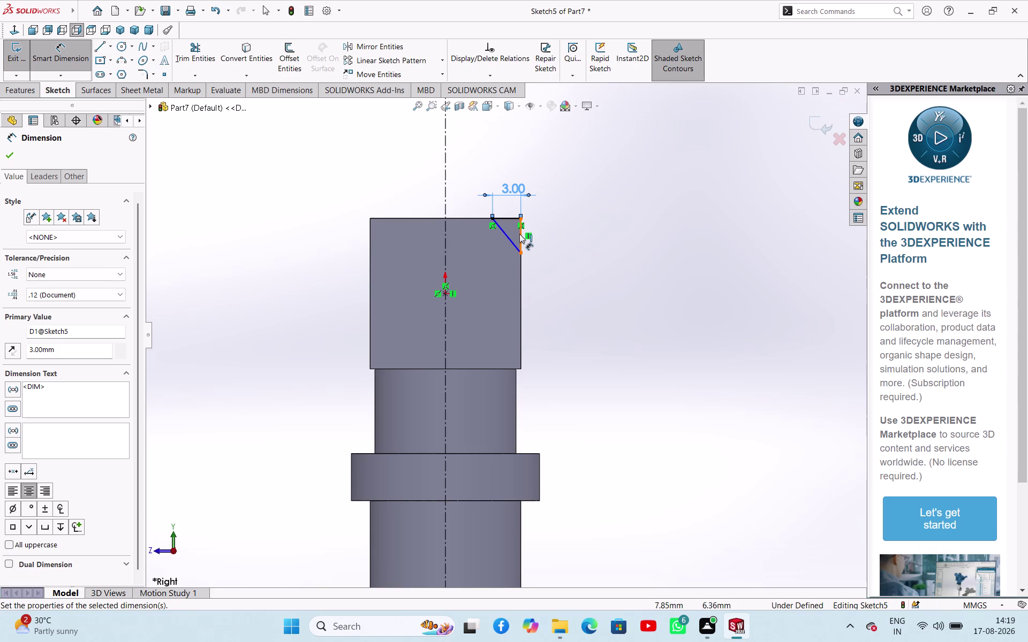
Dimension the vertical leg to 3 mm and exit the fully defined sketch.
click(520, 234)
click(552, 241)
key(3)
key(Return)
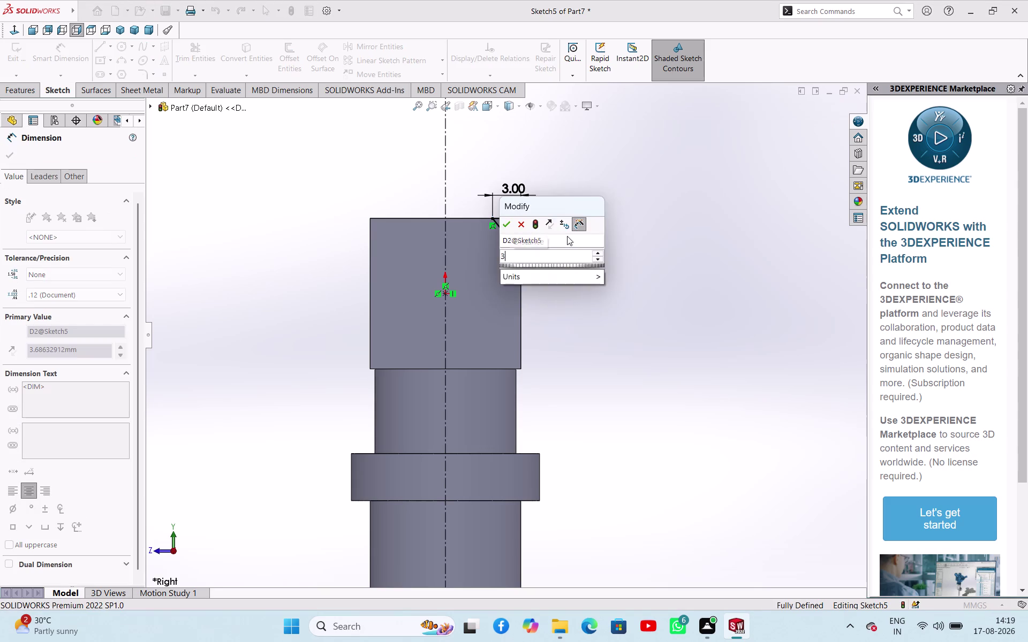
click(633, 290)
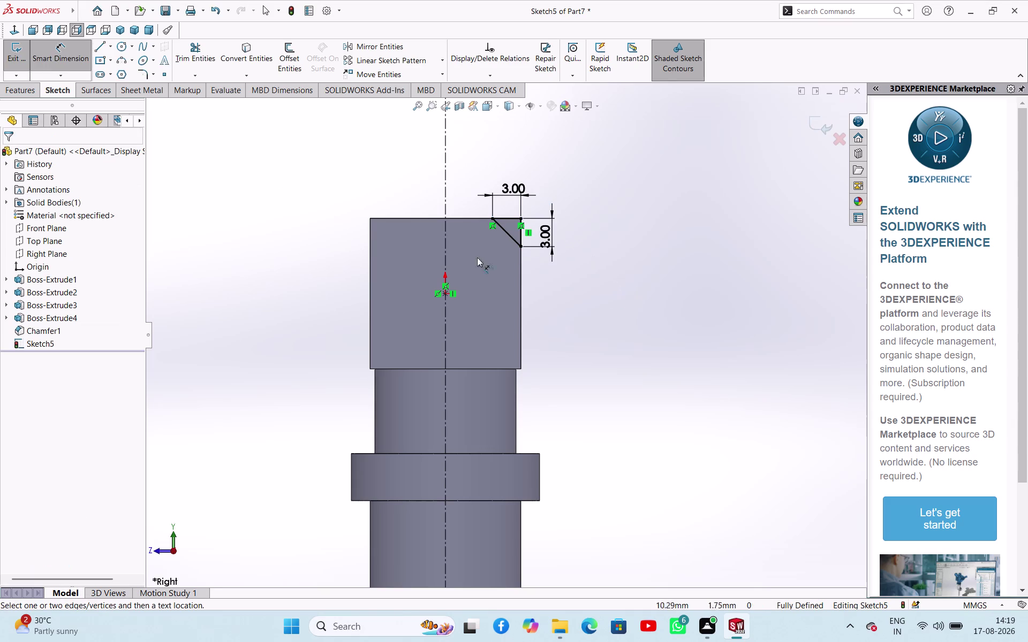
click(22, 57)
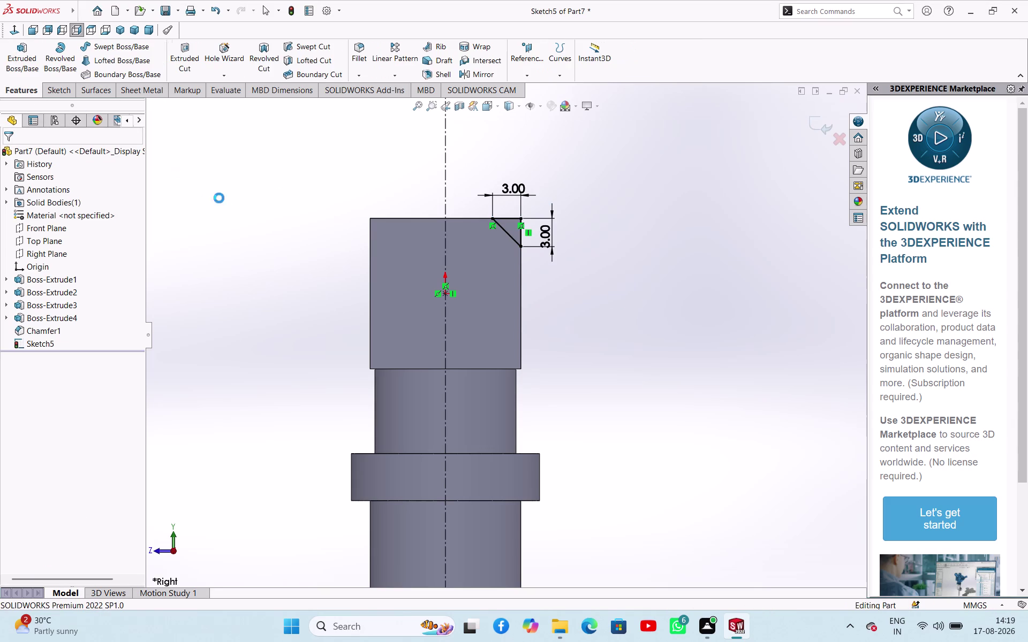
Try a revolved cut of the triangle about Line1, cancelling after the zero-thickness error.
middle_drag(229, 199, 216, 243)
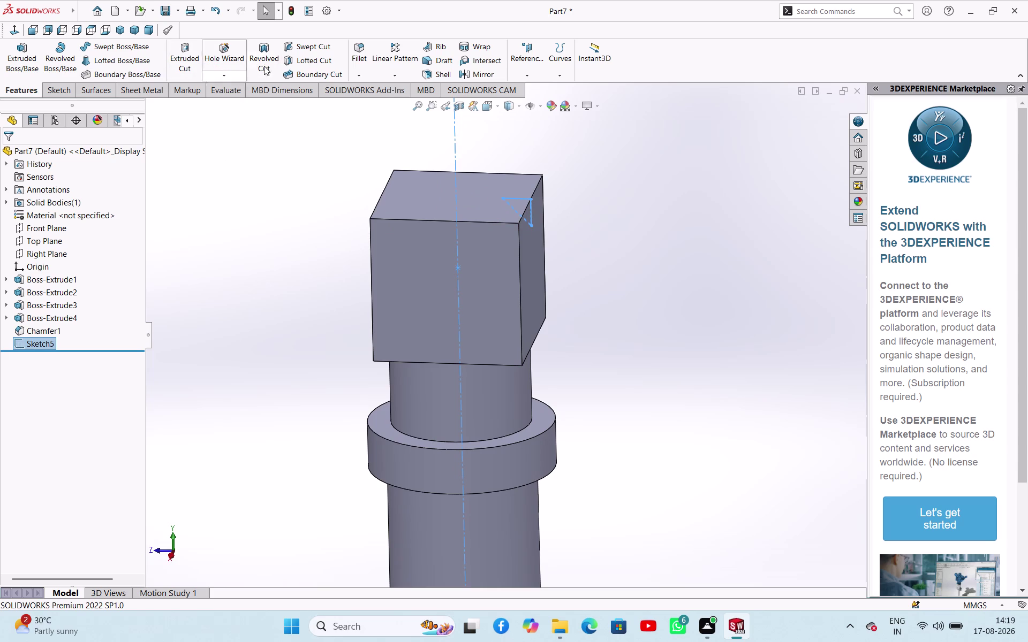
click(260, 60)
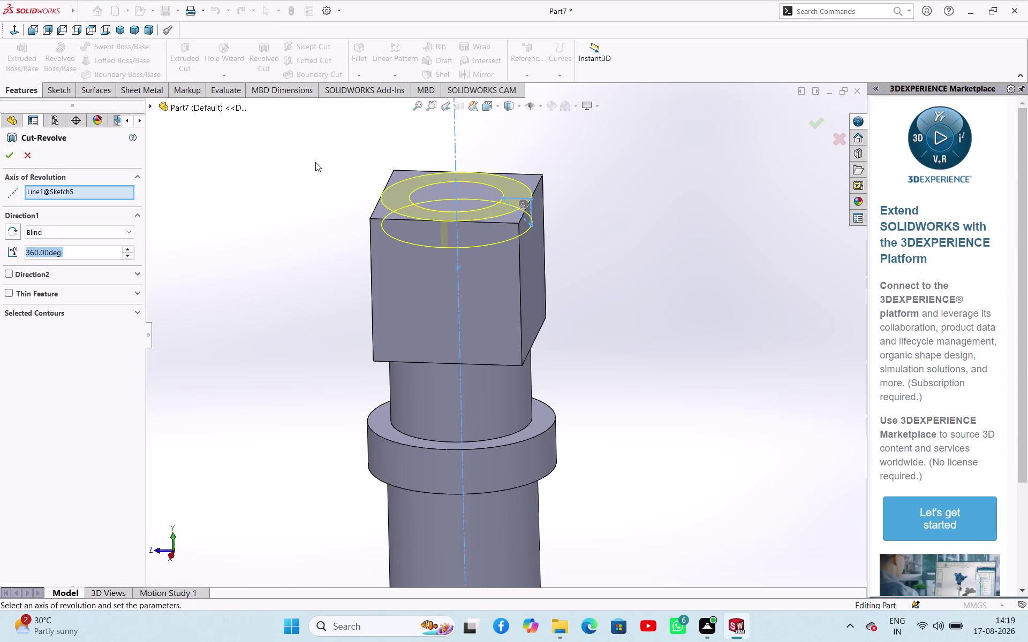
click(5, 157)
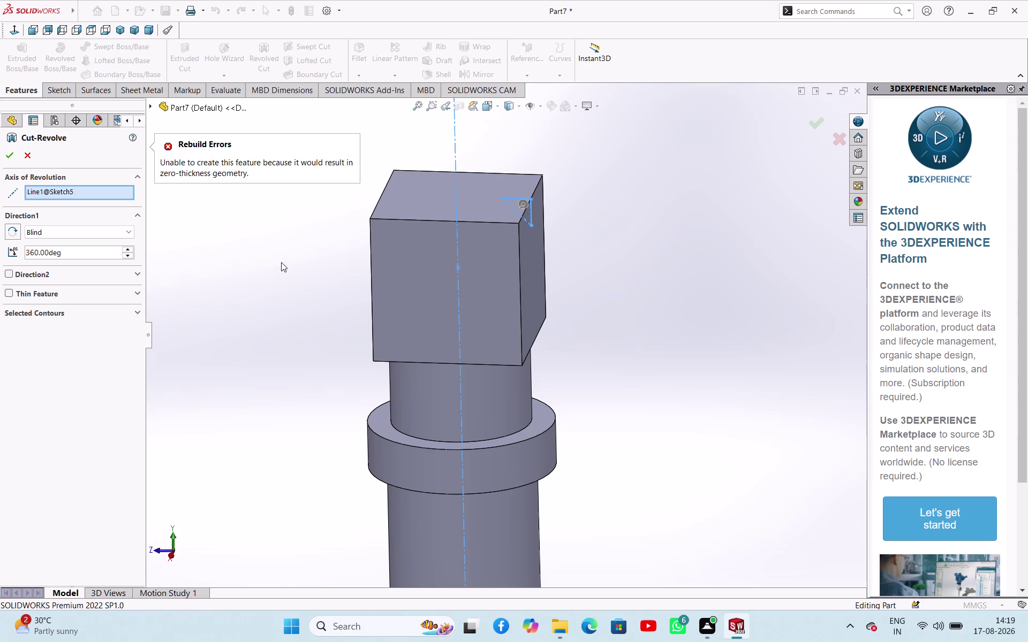
click(32, 151)
Reopen Sketch5 for editing.
click(228, 238)
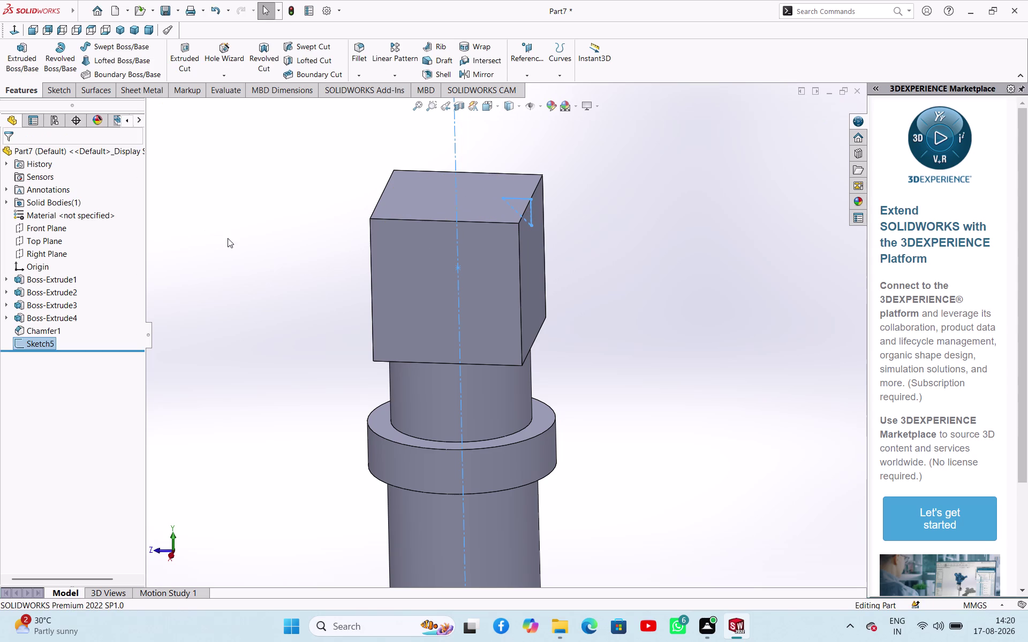
click(48, 342)
click(58, 311)
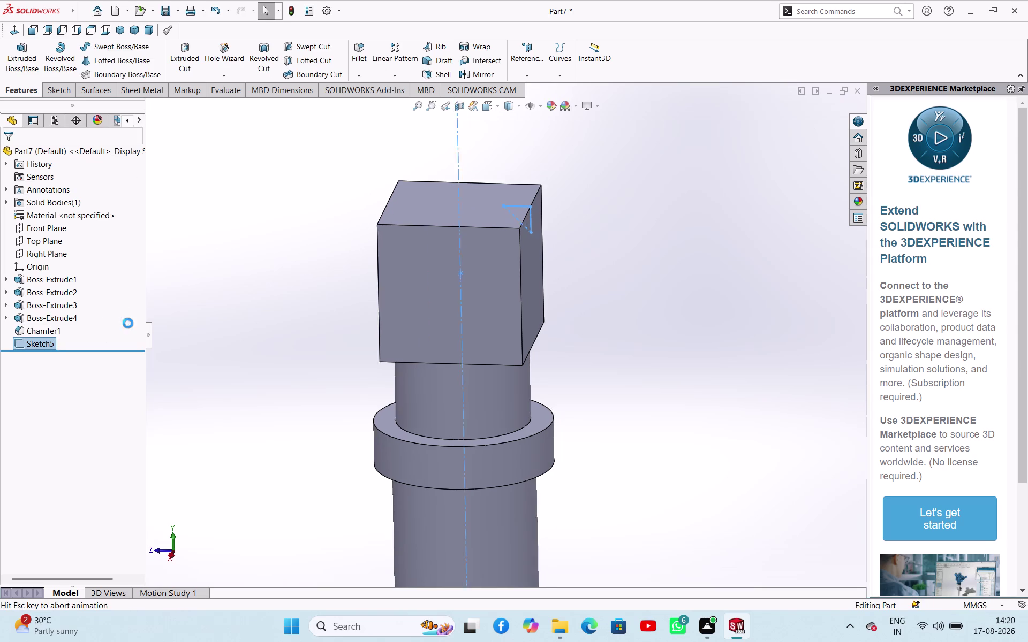
click(214, 319)
scroll(down, 3)
scroll(down, 3)
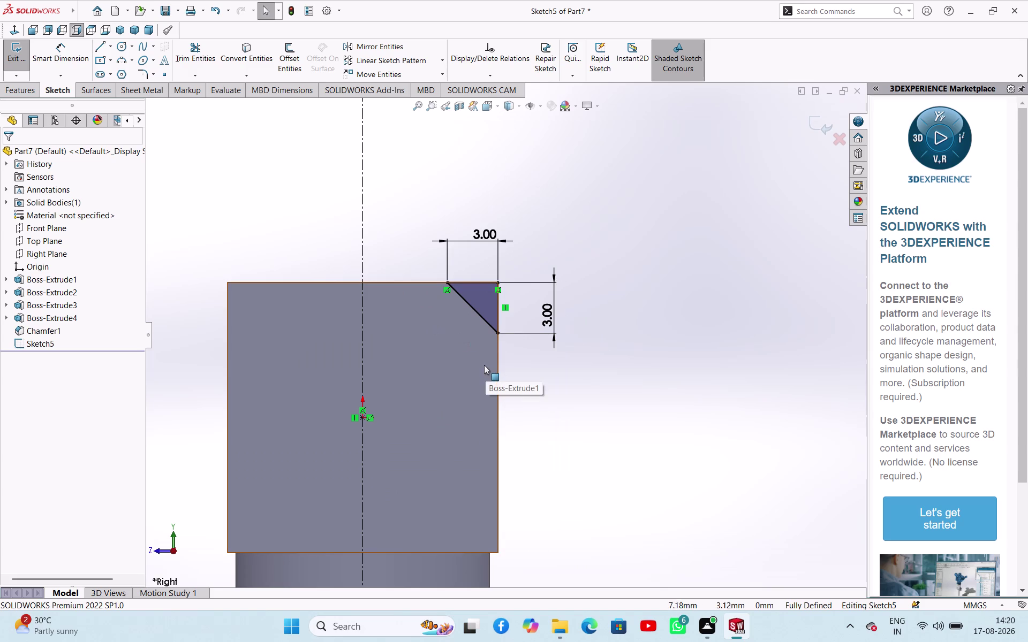
Undo Sketch5's dimensions and lines until the sketch is discarded.
key(ctrl+z)
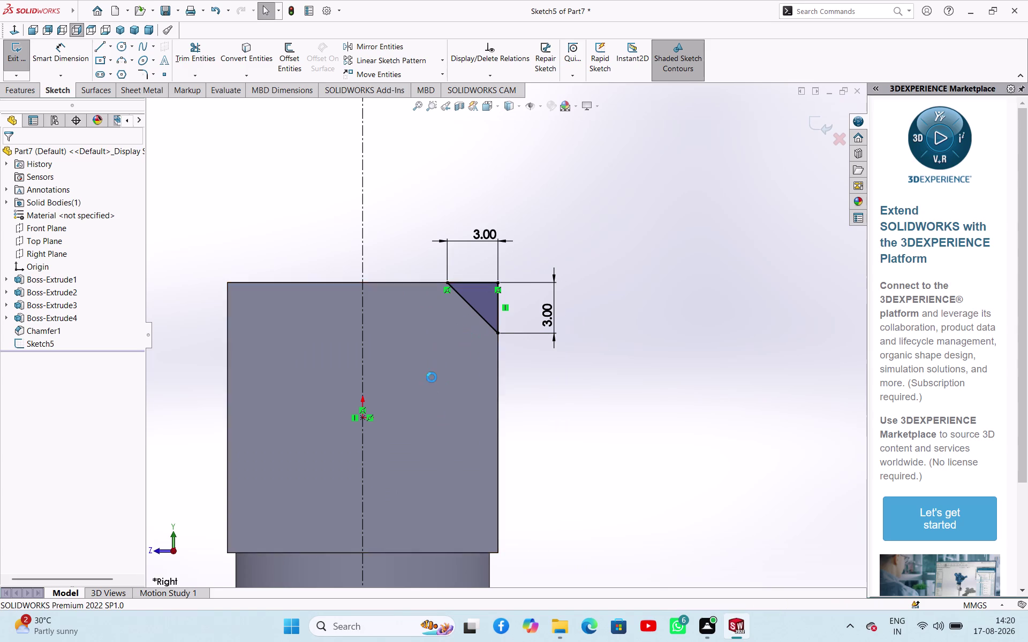
key(ctrl+z)
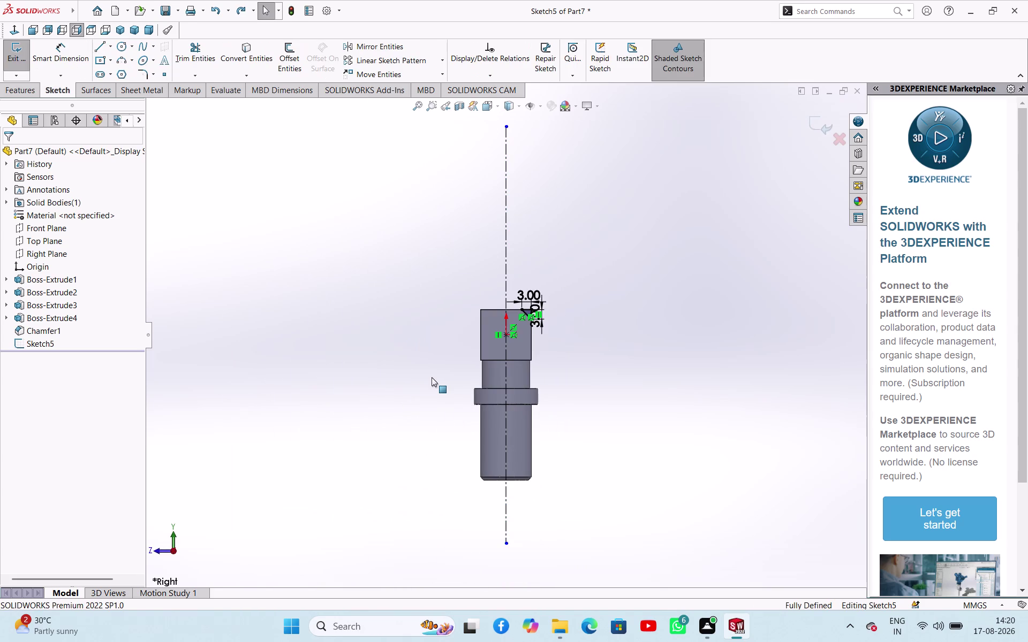
key(ctrl+z)
key(ctrl+z)
key(ctrl+z)
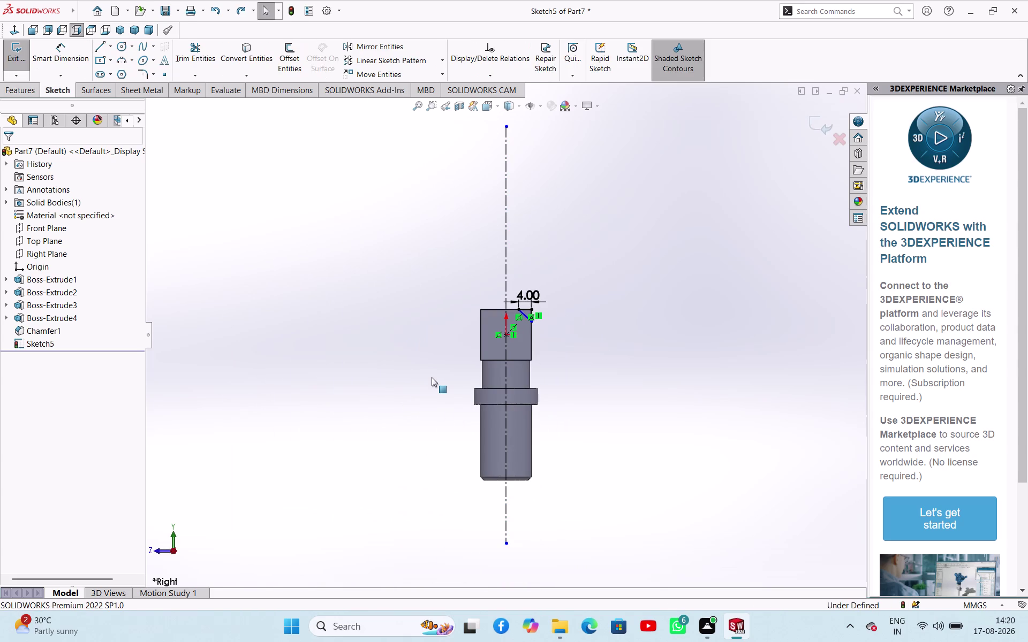
key(ctrl+z)
key(ctrl+z)
key(ctrl+z)
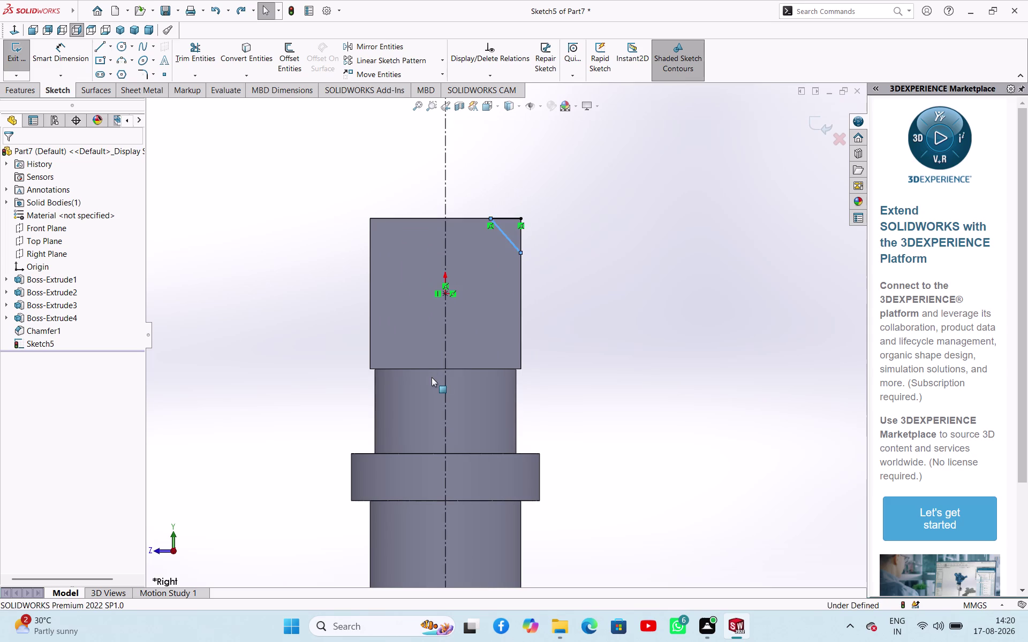
key(ctrl+z)
key(ctrl+z)
key(ctrl+z)
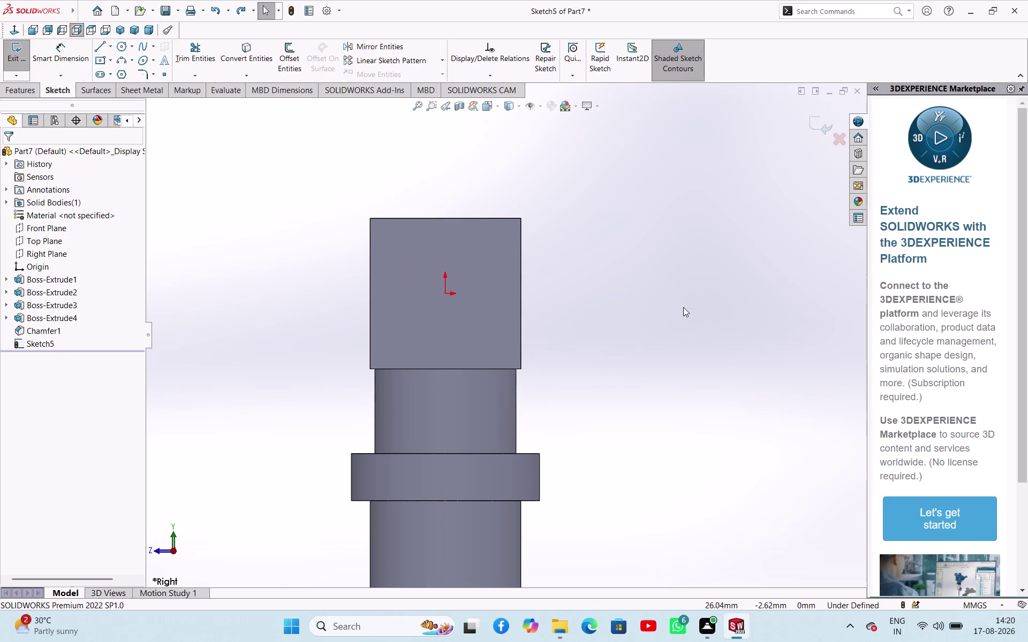
key(ctrl+z)
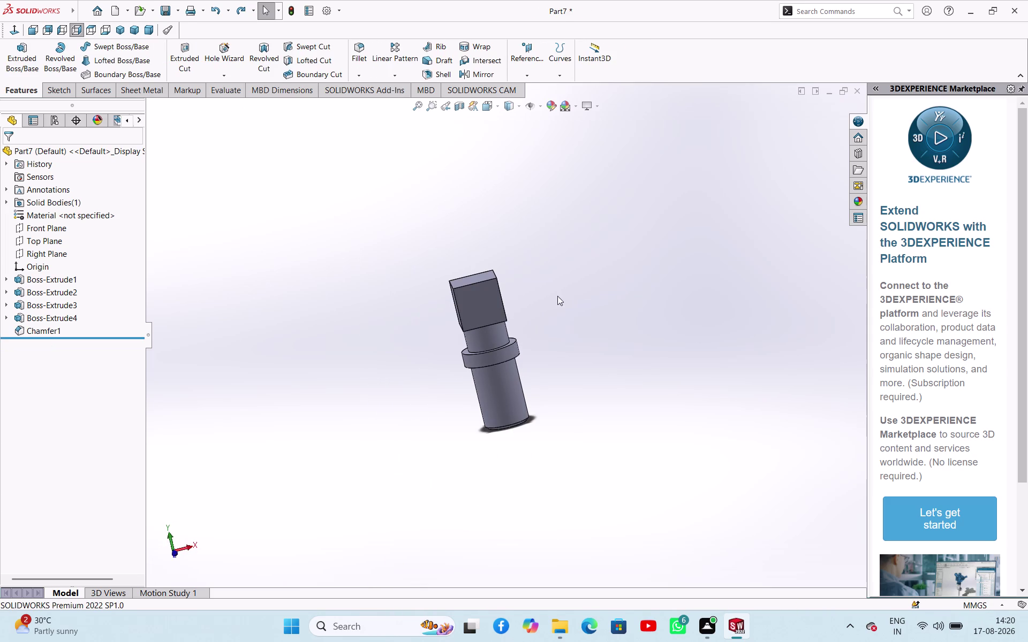
click(116, 31)
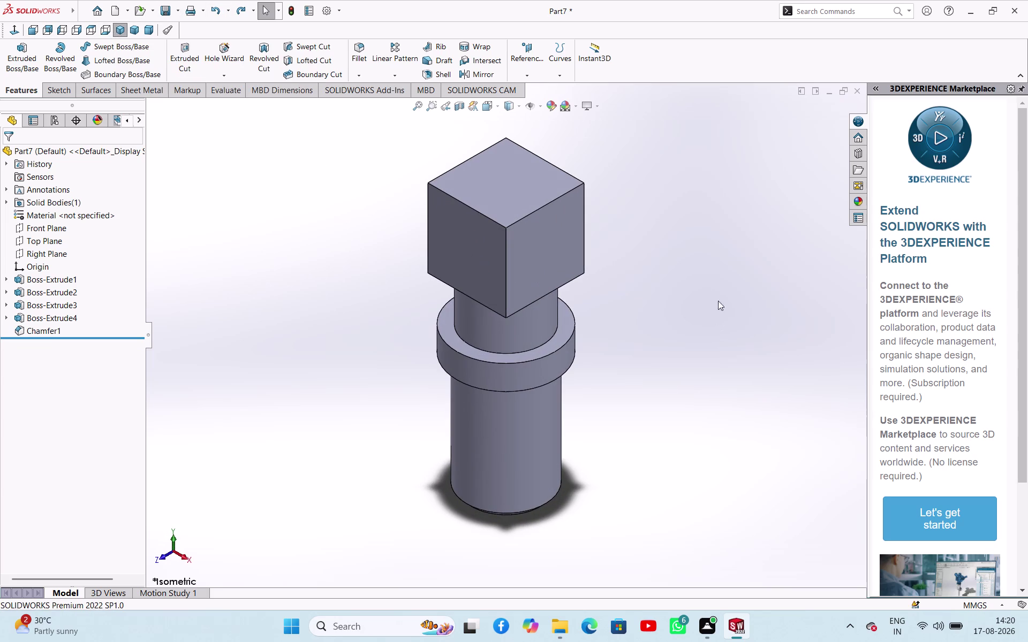
Select a side face of the square head and open Sketch6 on it.
click(698, 282)
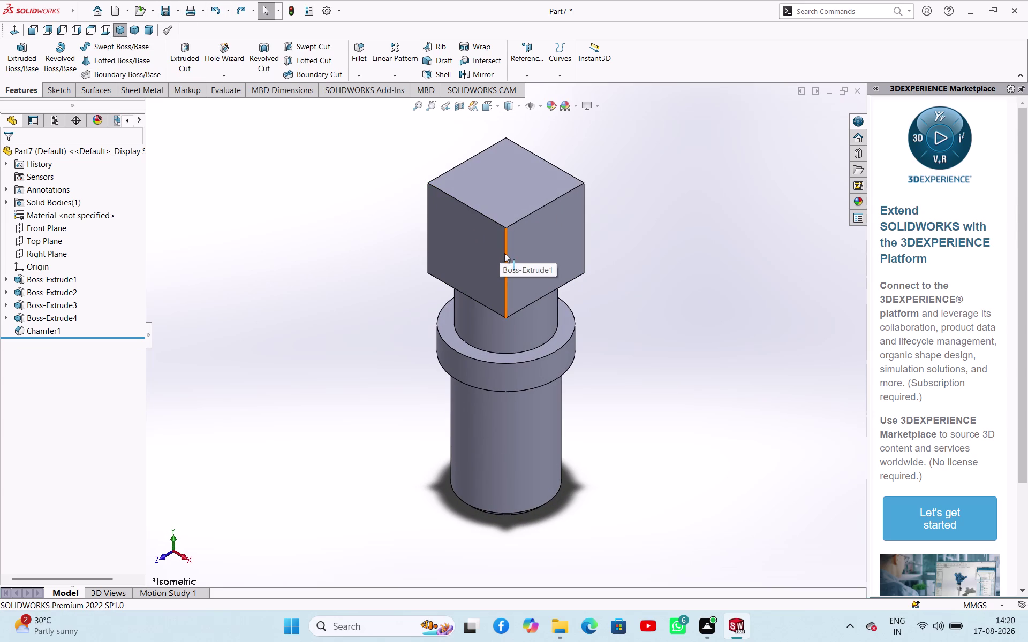
click(504, 254)
click(596, 294)
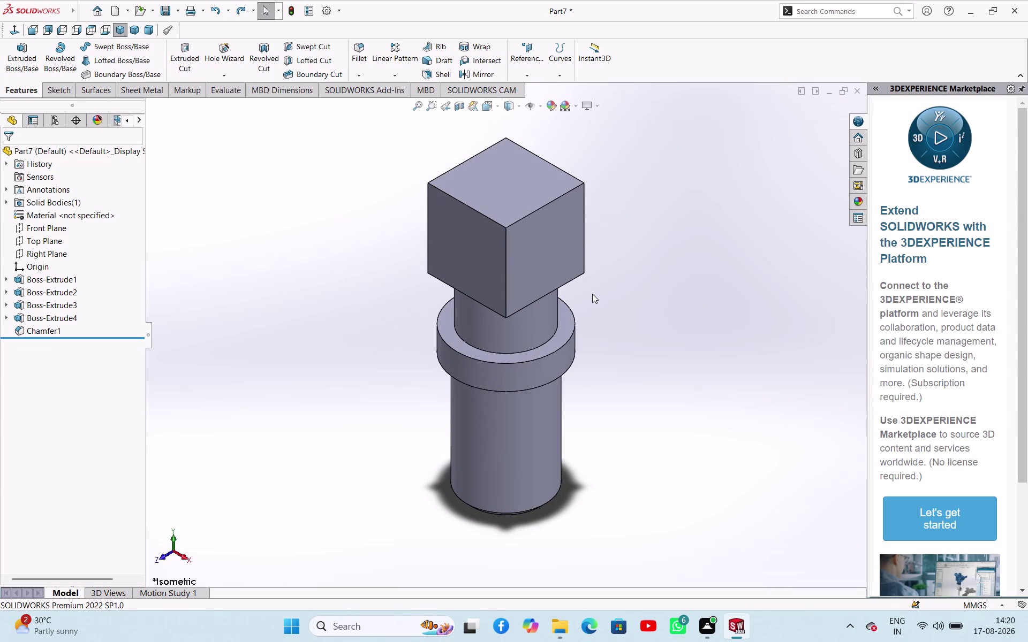
click(472, 250)
click(515, 223)
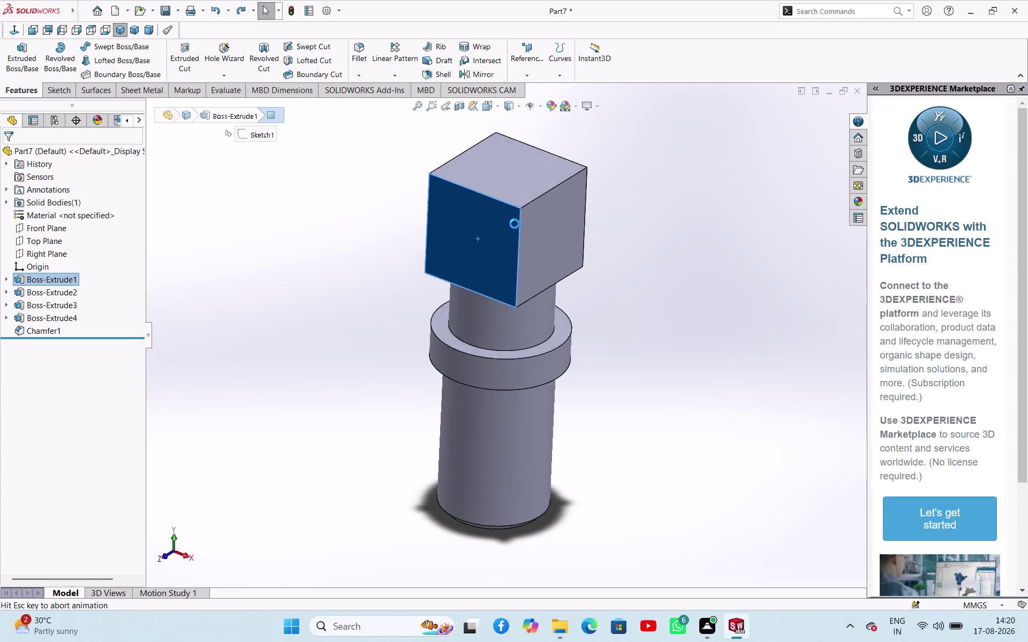
click(387, 252)
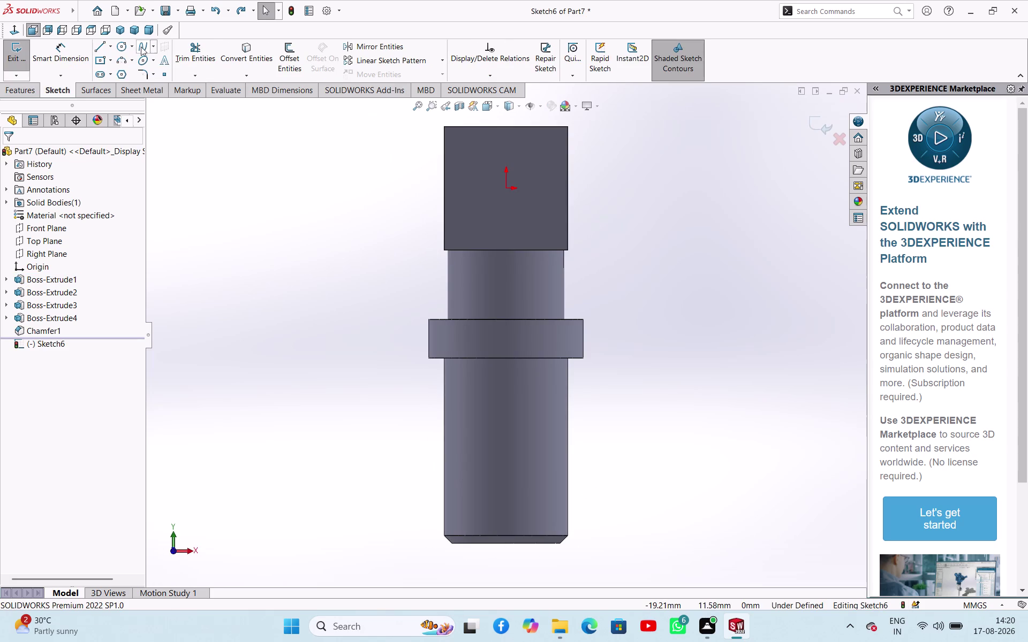
Draw a vertical midpoint construction centreline through the origin.
click(111, 46)
click(115, 76)
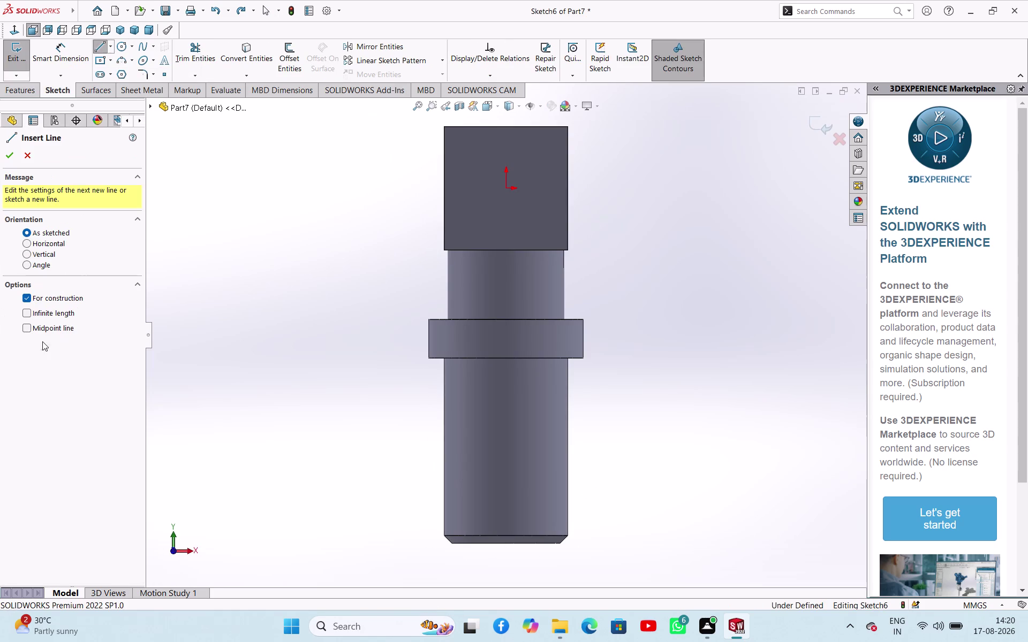
click(31, 326)
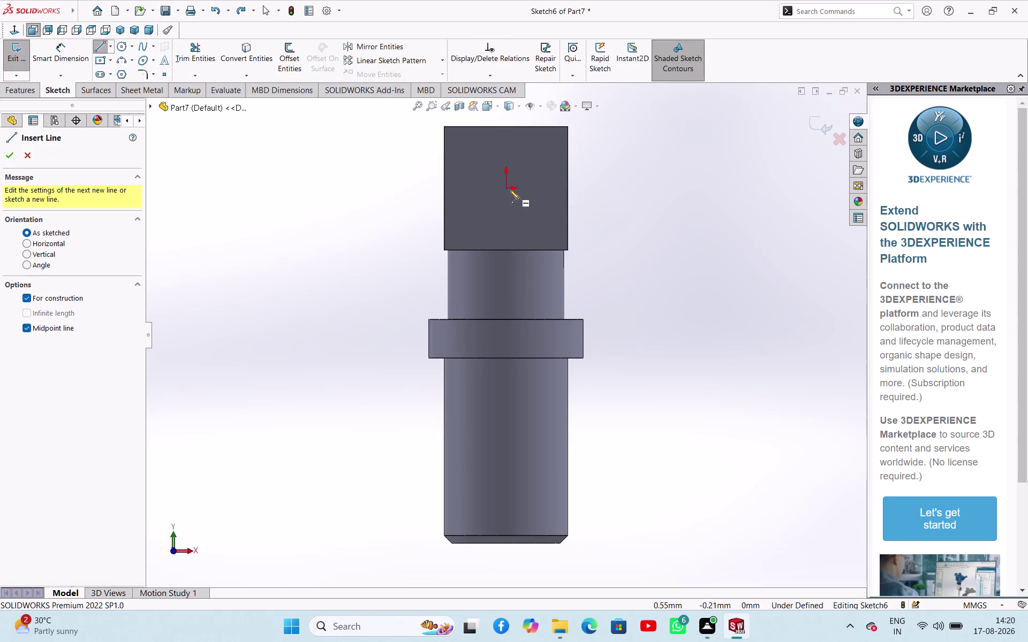
click(507, 190)
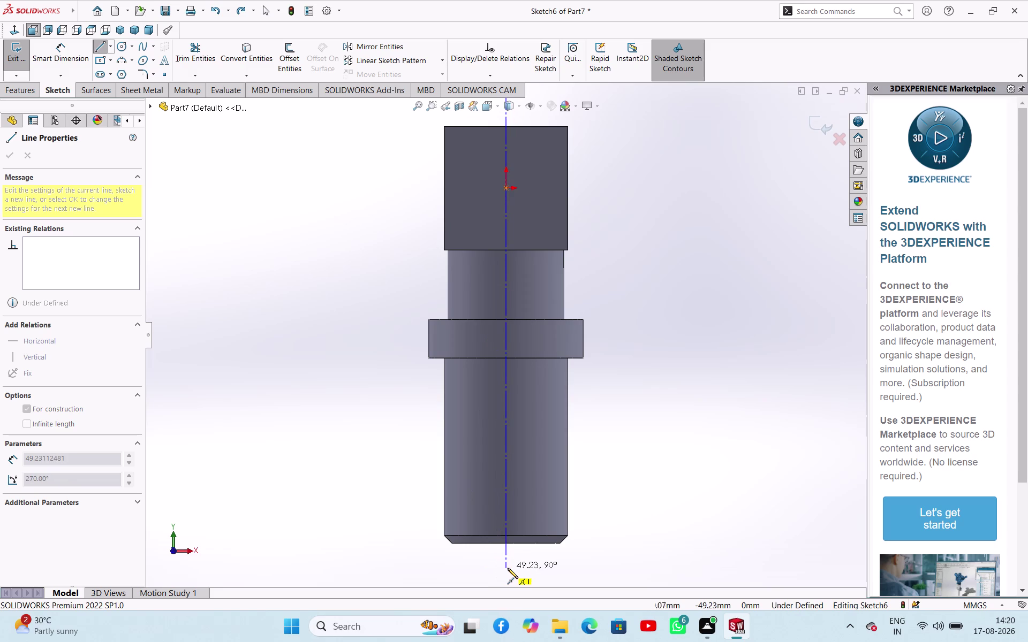
click(509, 569)
right_click(725, 435)
click(737, 443)
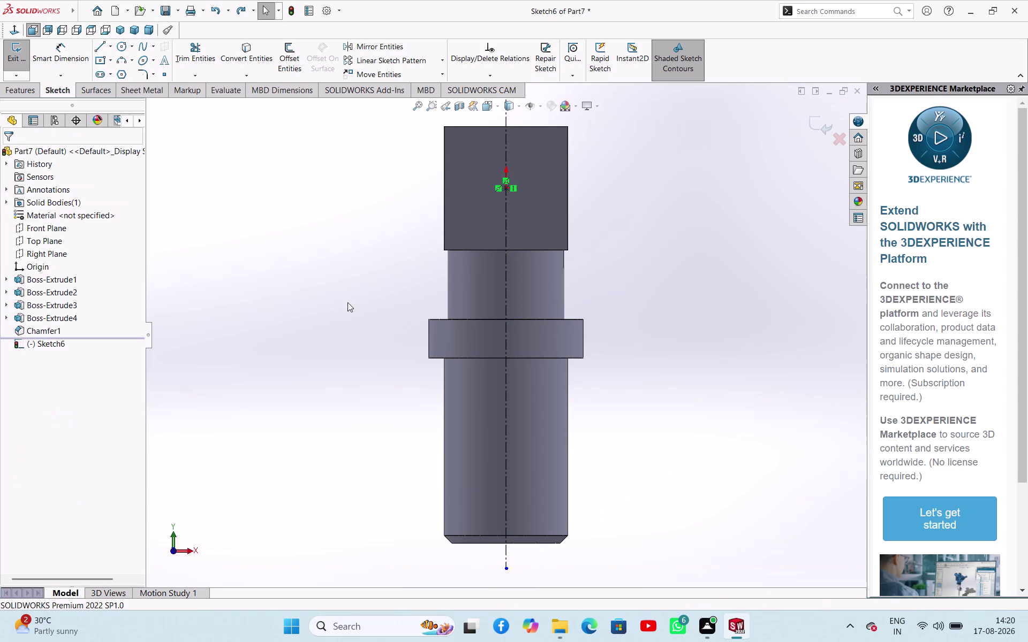
Draw a closed triangle at the head's top-right corner.
click(325, 295)
click(96, 46)
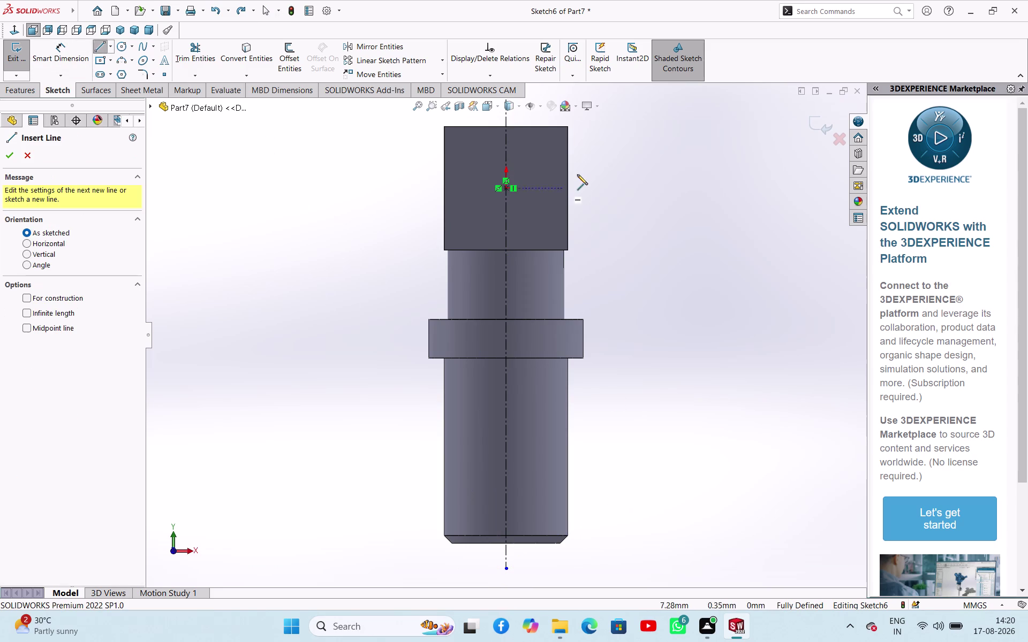
click(568, 126)
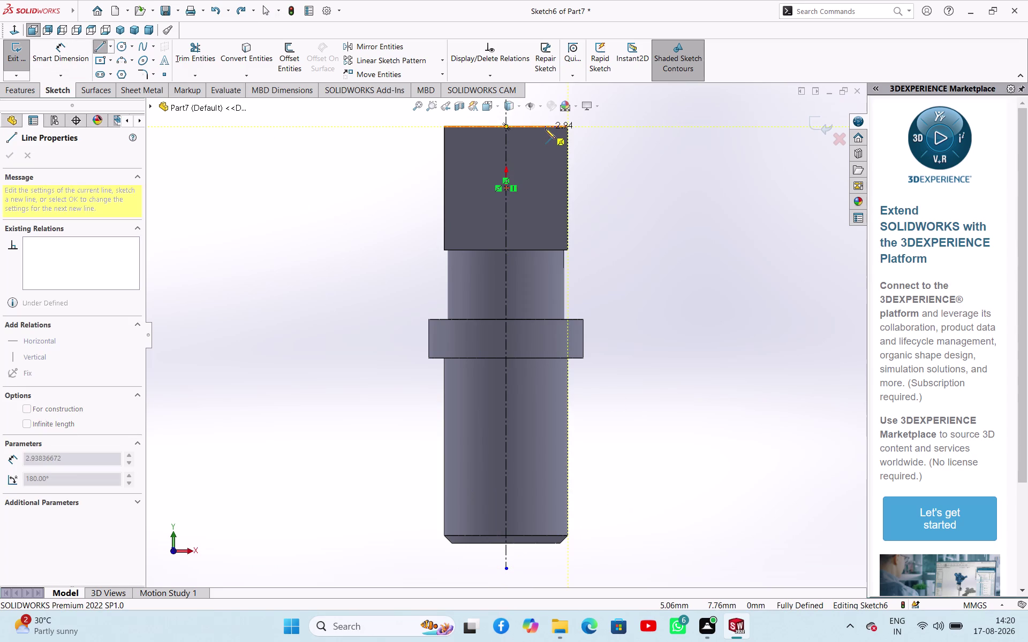
click(545, 129)
click(566, 152)
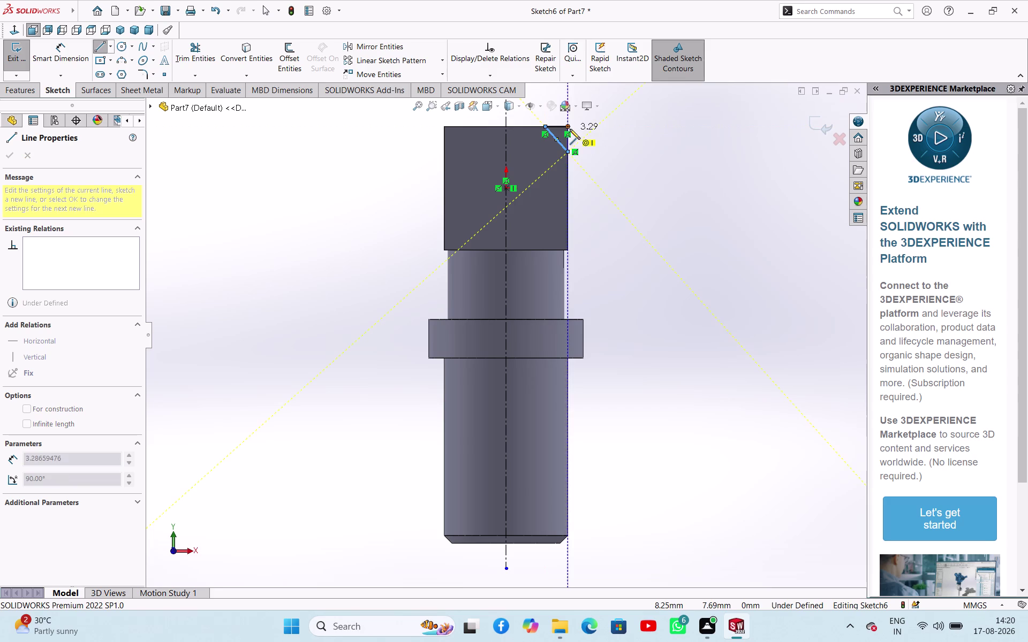
click(570, 129)
right_click(591, 143)
click(600, 151)
right_drag(615, 190, 620, 110)
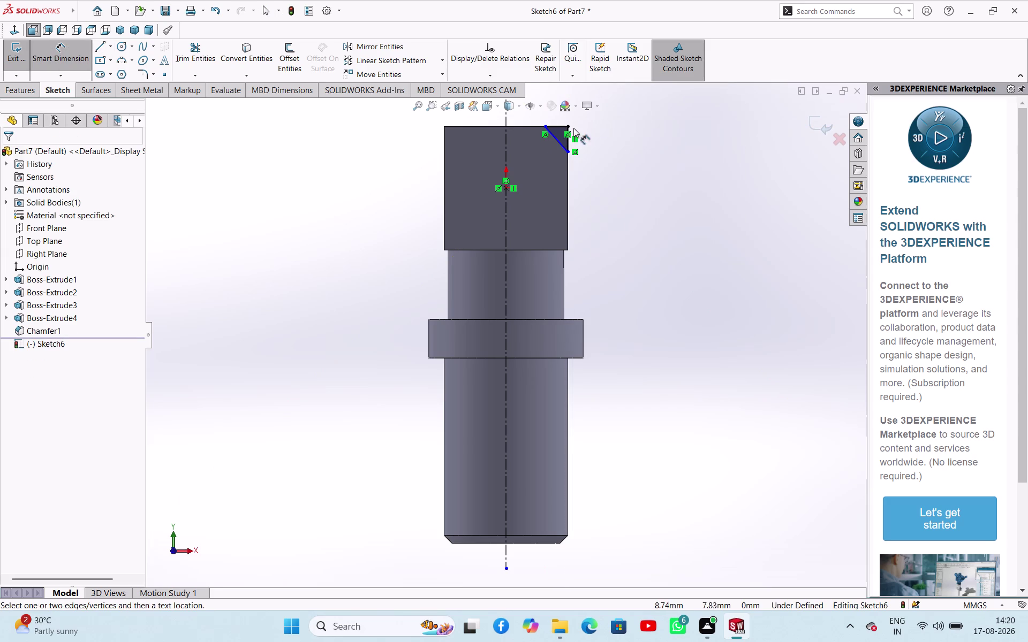
Dimension both triangle legs to 3 mm and exit the sketch.
click(570, 143)
click(593, 143)
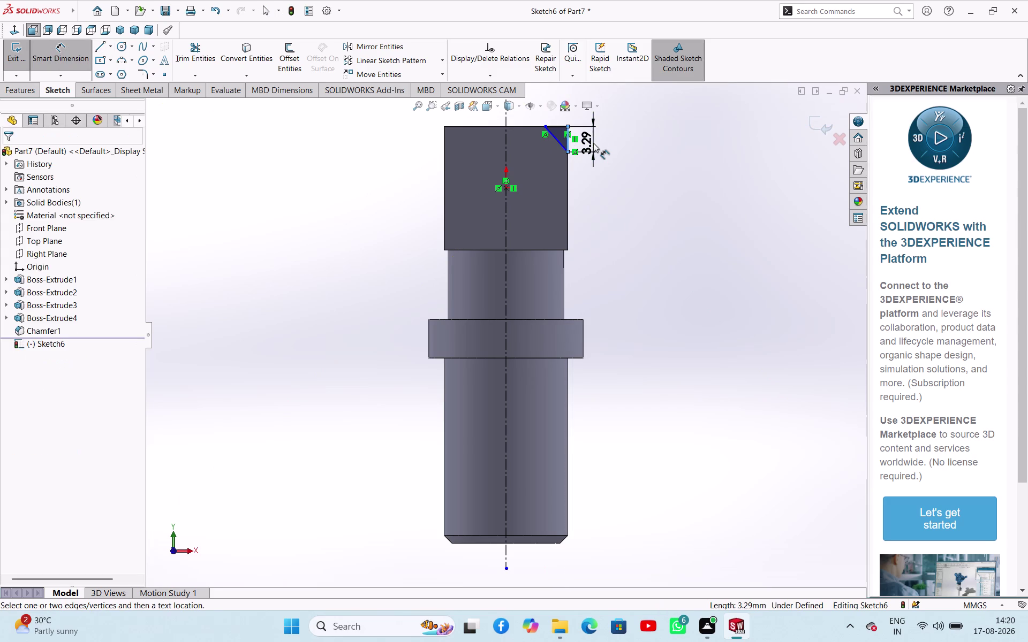
key(3)
key(Return)
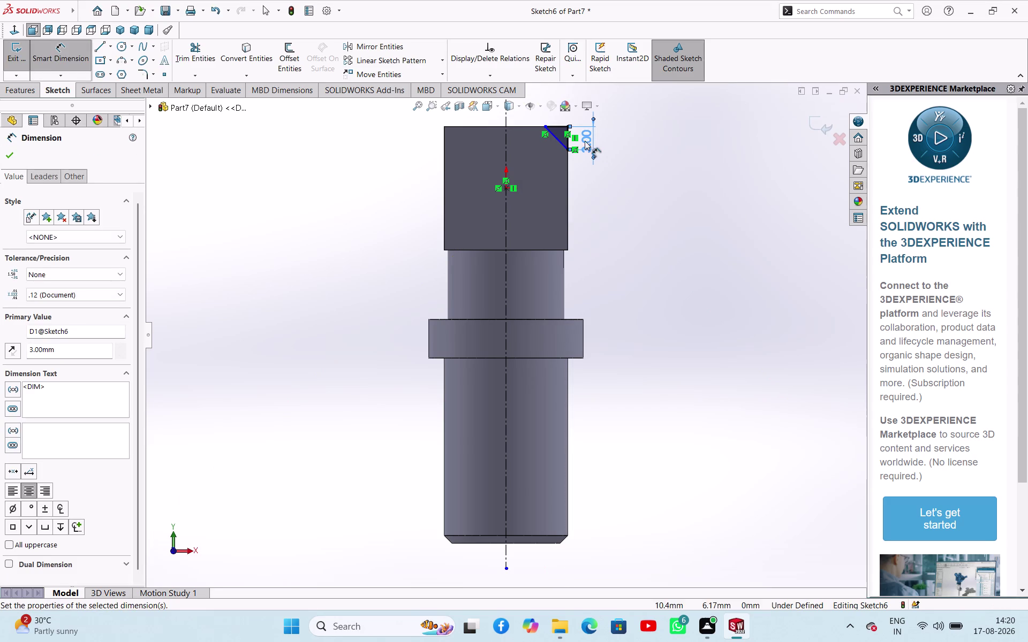
click(555, 125)
click(618, 122)
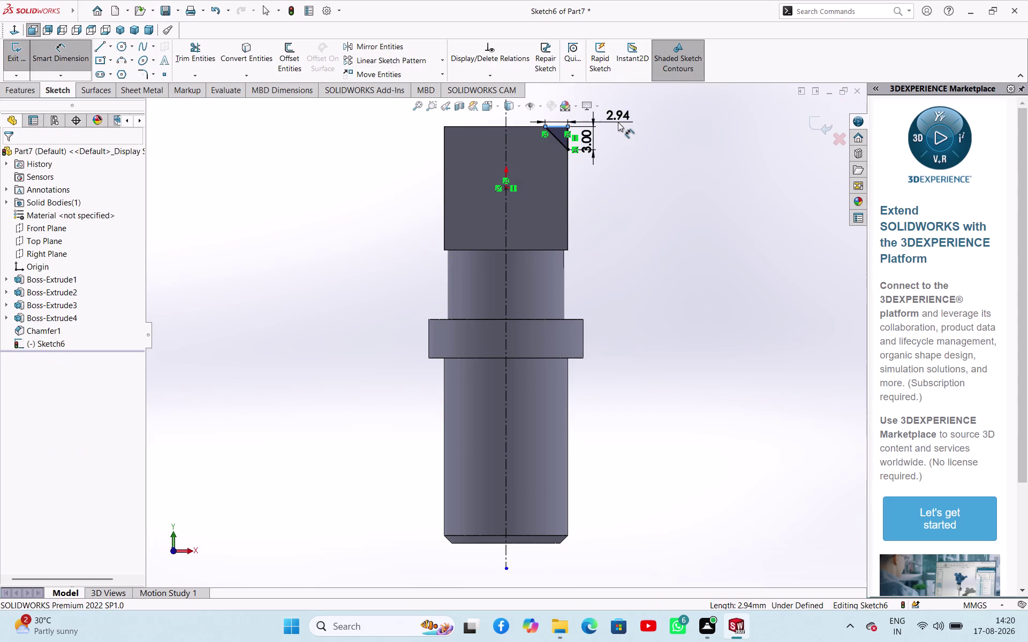
key(3)
key(Return)
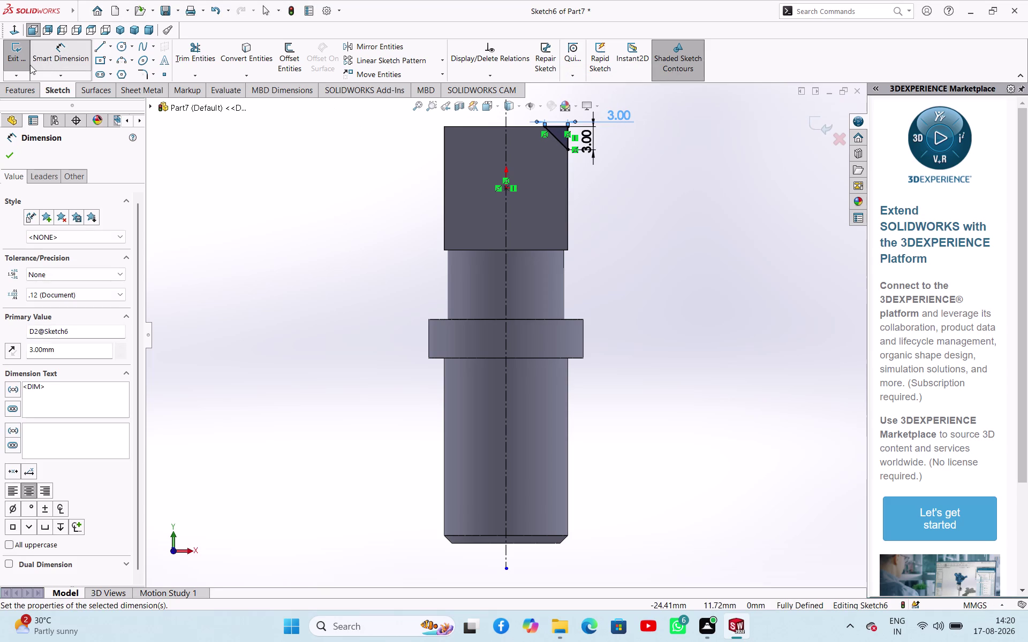
click(12, 153)
click(20, 54)
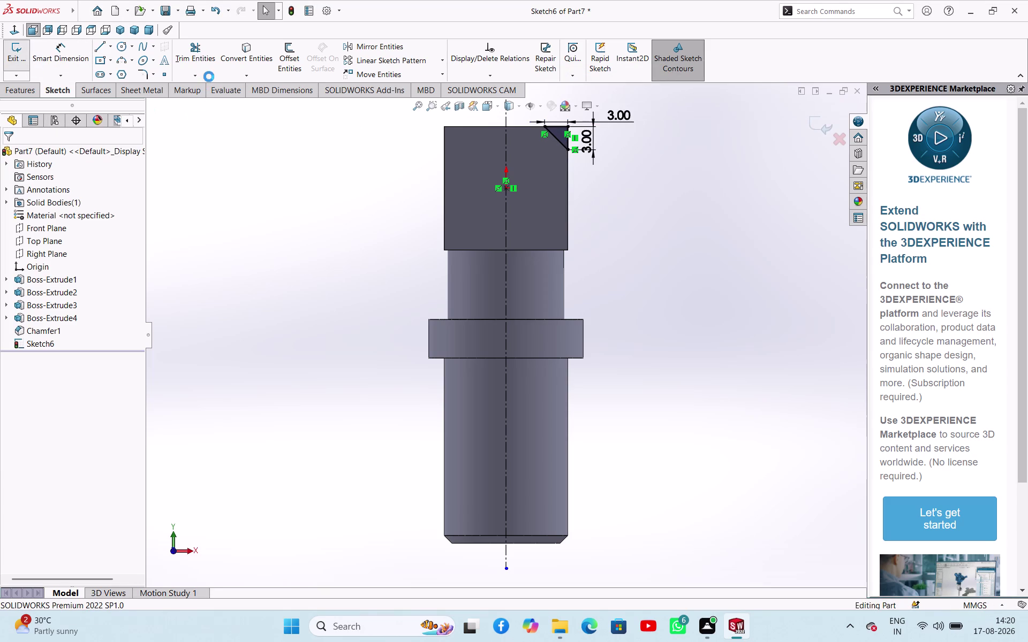
click(274, 64)
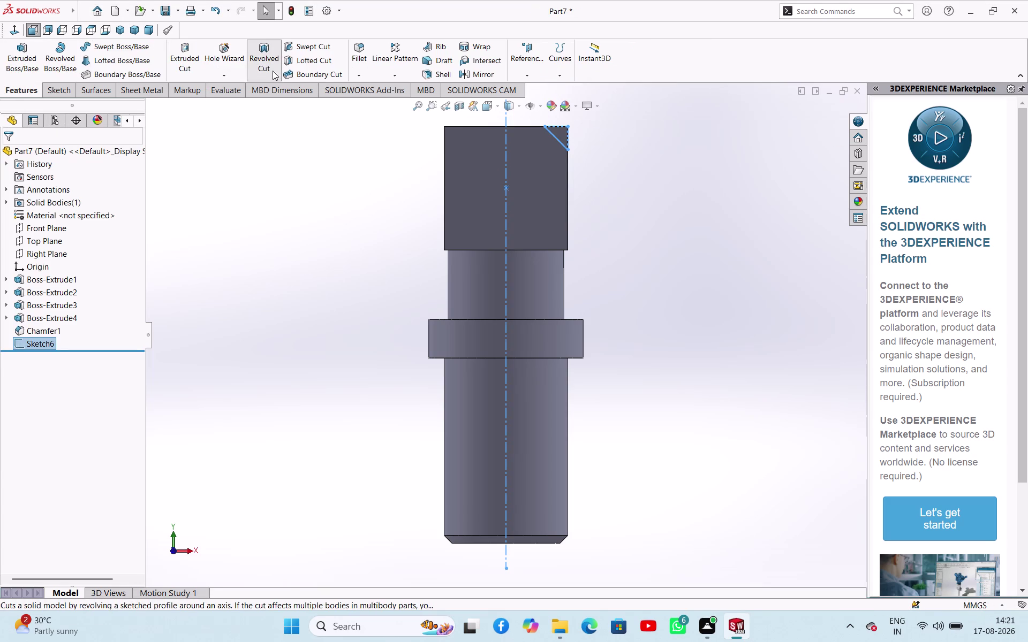
middle_drag(651, 181, 664, 238)
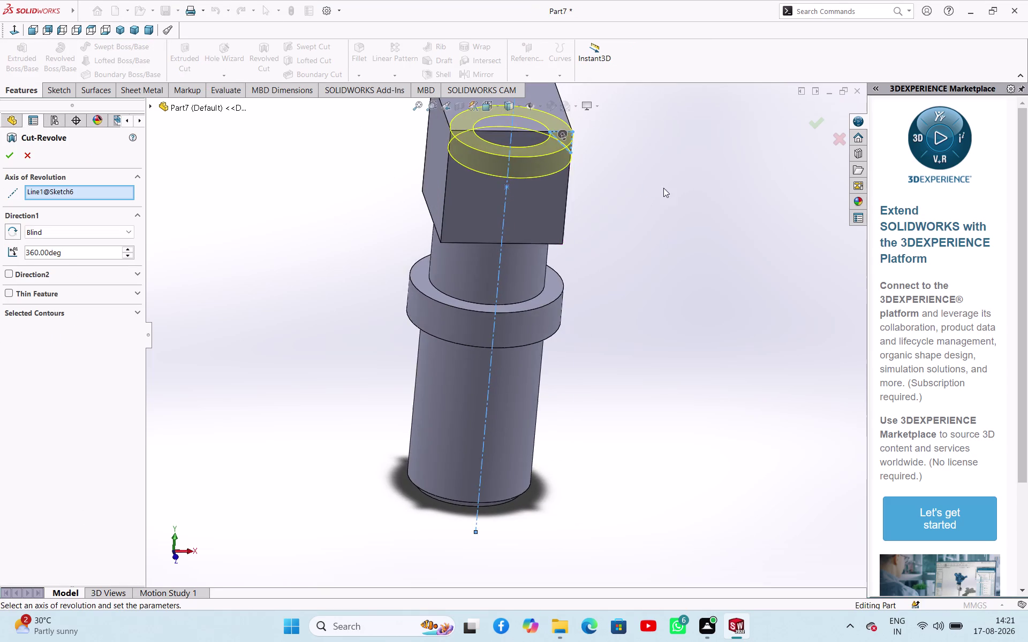
scroll(up, 3)
scroll(up, 3)
middle_drag(651, 163, 620, 238)
scroll(down, 3)
scroll(down, 3)
scroll(up, 3)
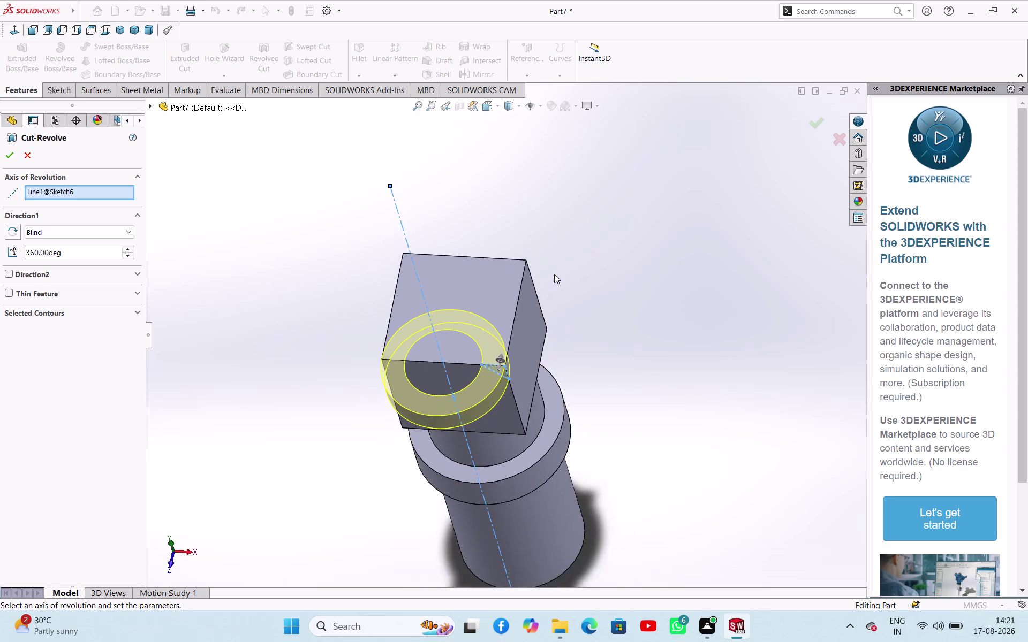
scroll(up, 3)
scroll(up, 3)
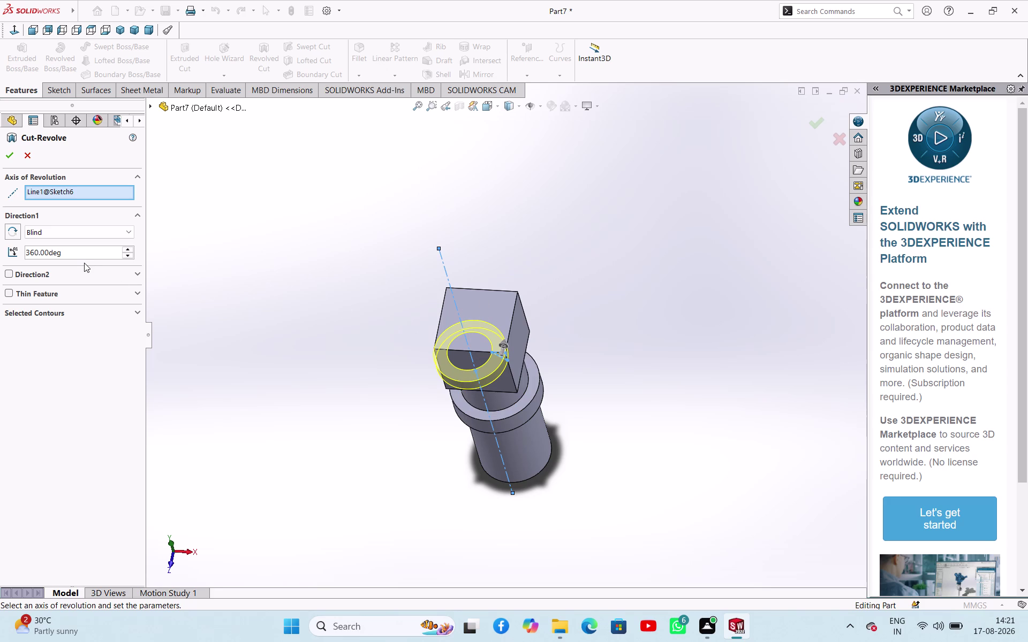
click(31, 159)
click(248, 265)
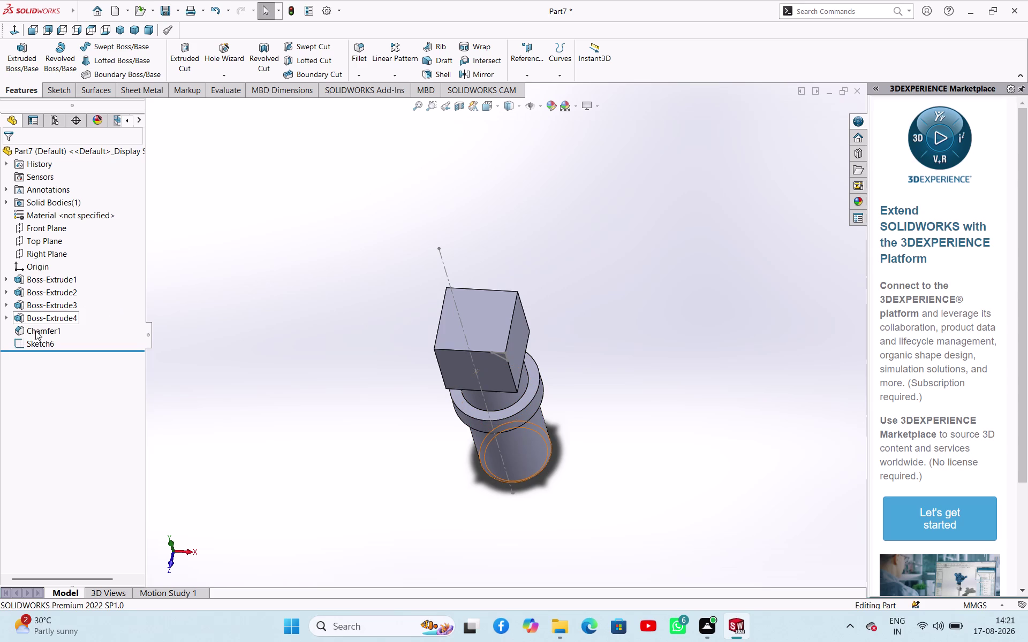
Delete Sketch6 from the feature tree.
right_click(37, 342)
click(73, 421)
click(236, 324)
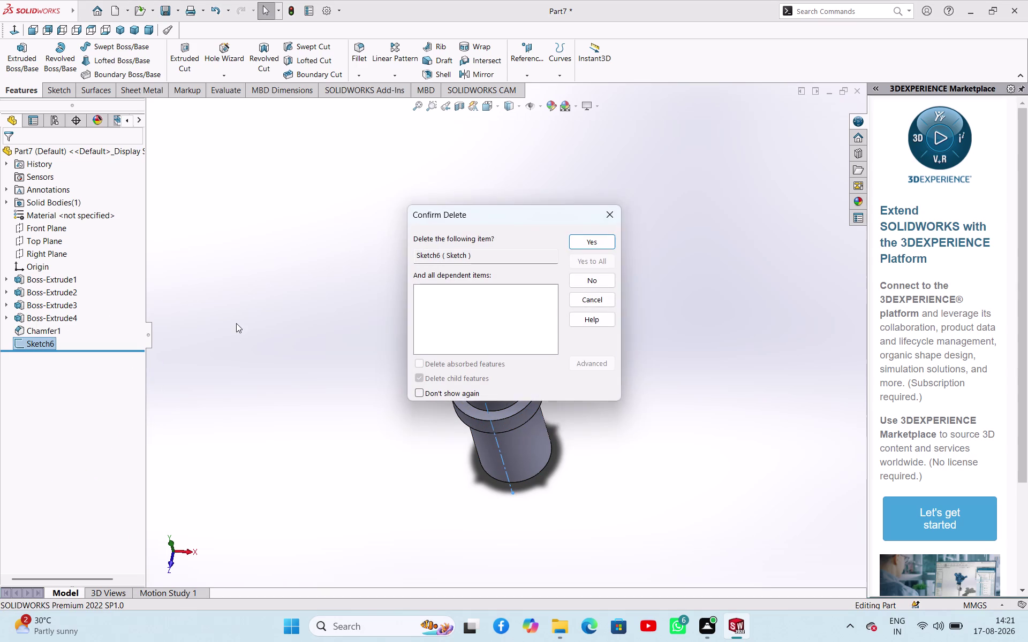
click(579, 244)
click(329, 238)
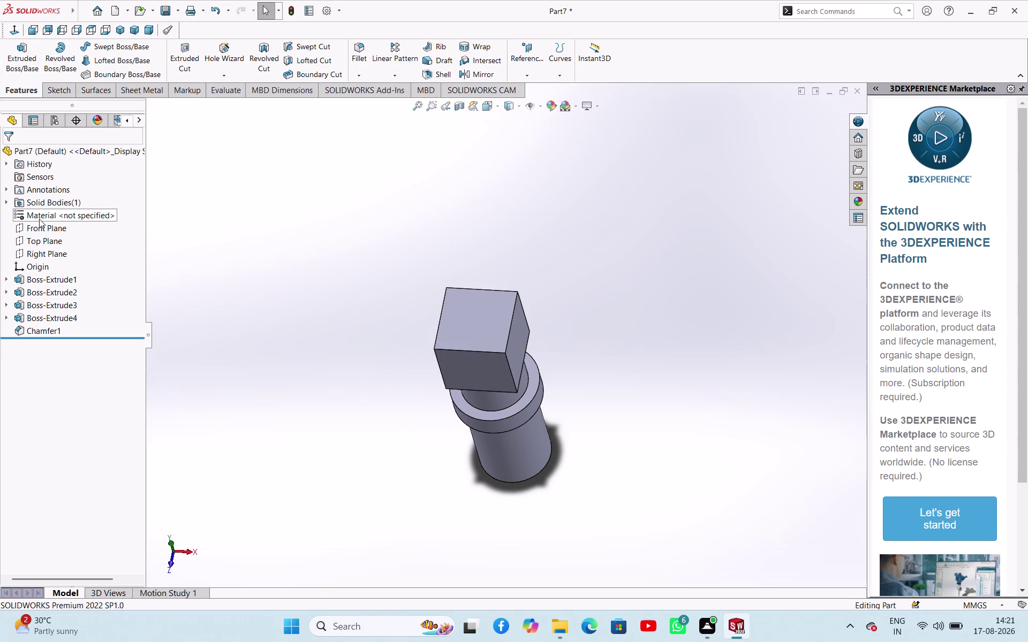
Start a new sketch on Right Plane, viewed normal to it.
click(41, 251)
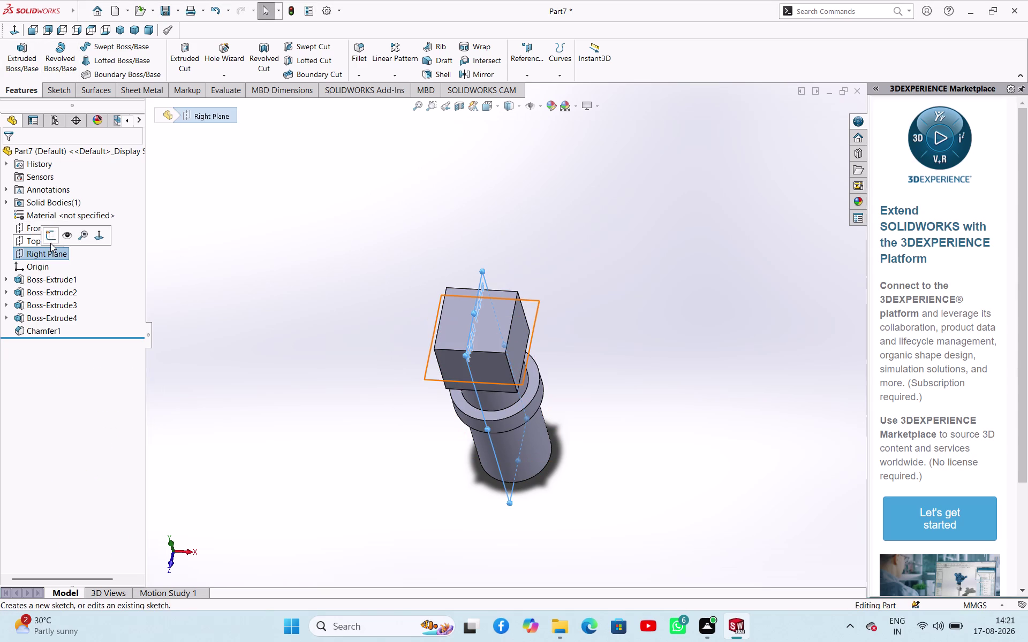
click(51, 241)
click(187, 243)
scroll(up, 3)
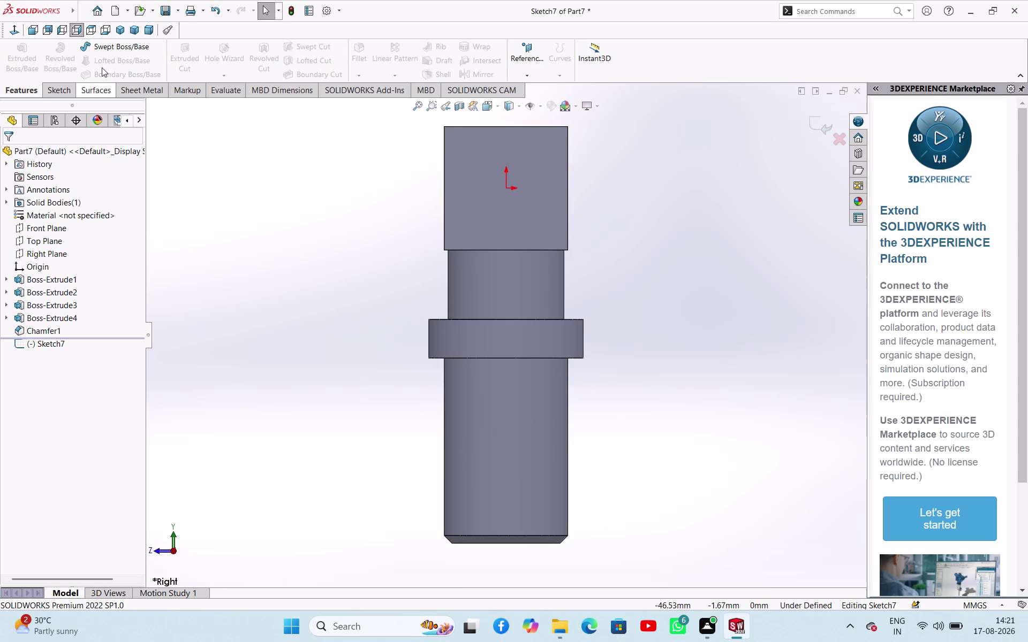
scroll(down, 3)
scroll(up, 3)
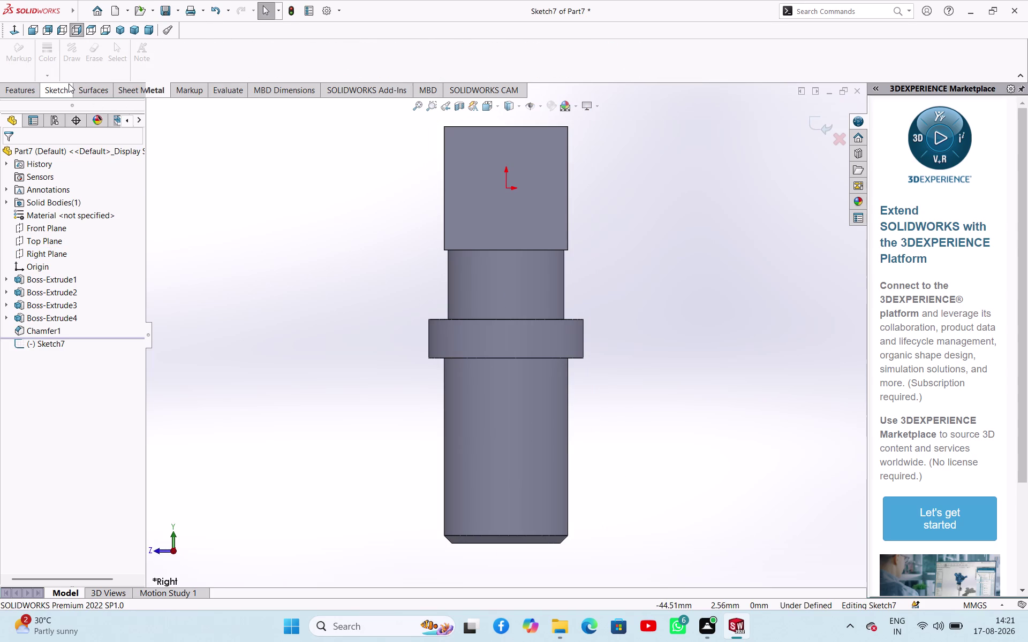
scroll(up, 3)
scroll(down, 3)
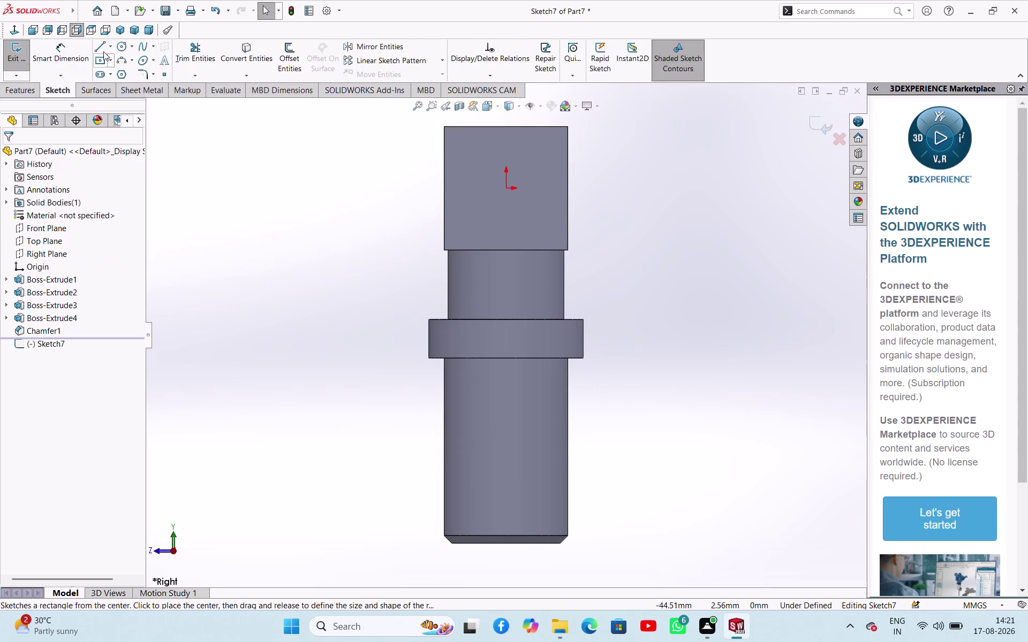
Draw a vertical midpoint construction centreline through the origin.
click(112, 48)
click(111, 74)
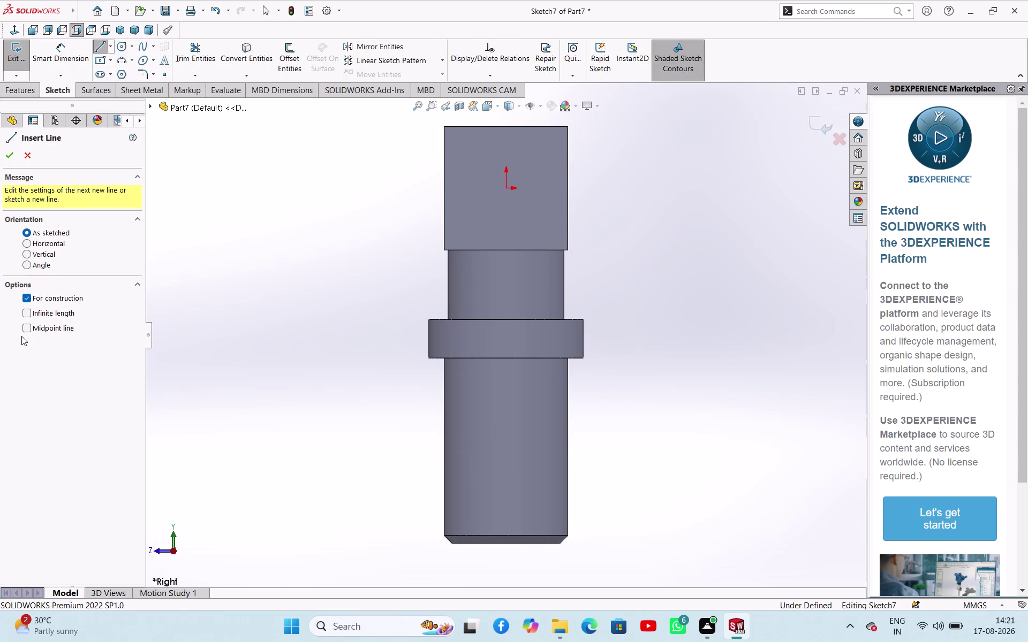
click(25, 331)
scroll(up, 3)
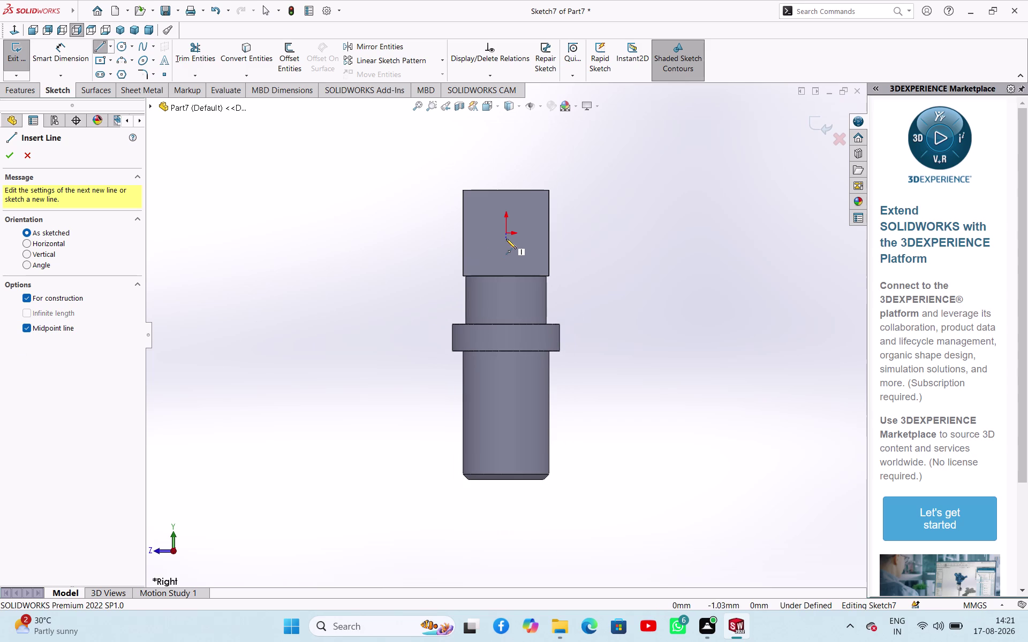
click(507, 236)
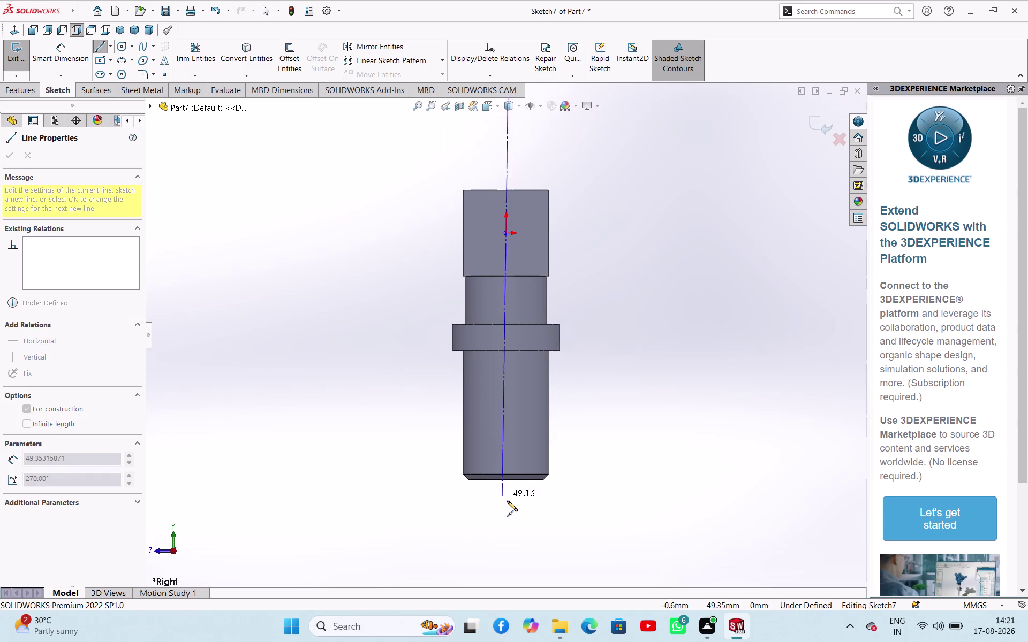
click(508, 503)
right_click(663, 357)
click(678, 367)
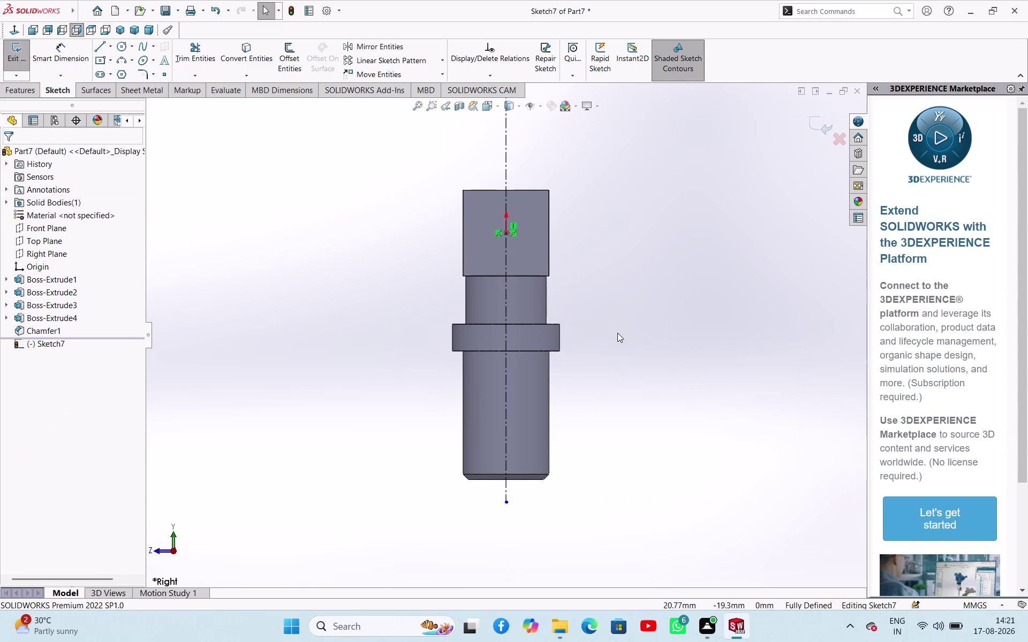
scroll(up, 3)
scroll(down, 3)
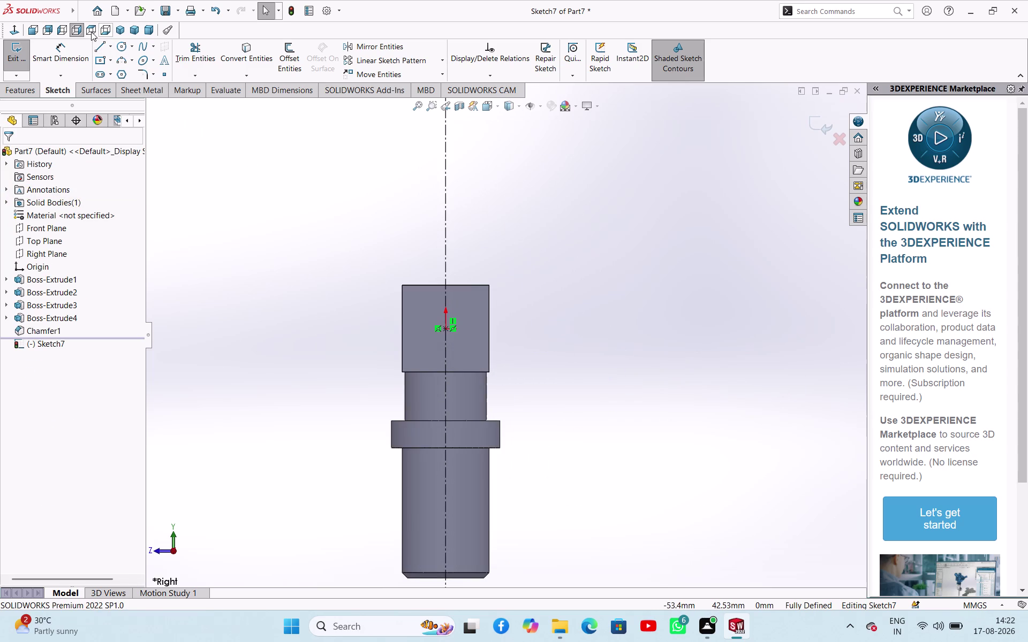
click(98, 44)
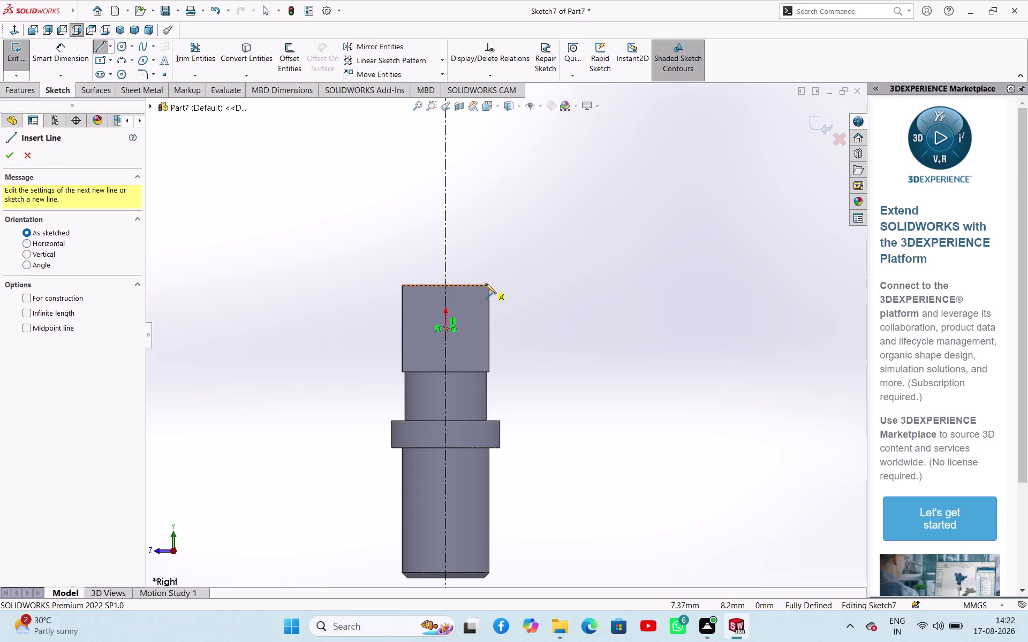
Draw a closed triangle at the square head's top corner.
click(489, 288)
click(487, 313)
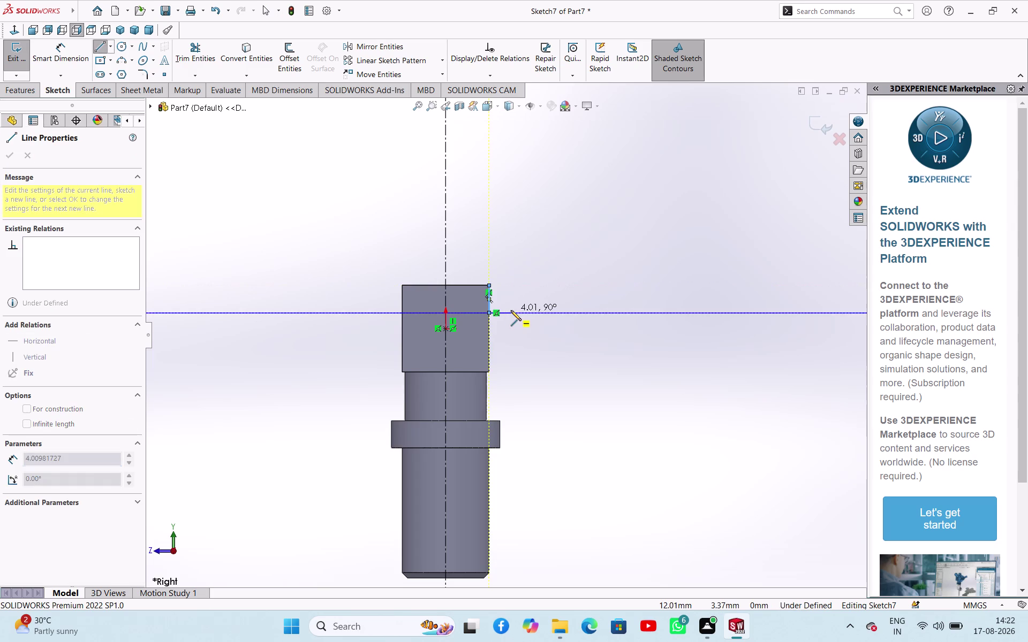
click(510, 310)
click(489, 283)
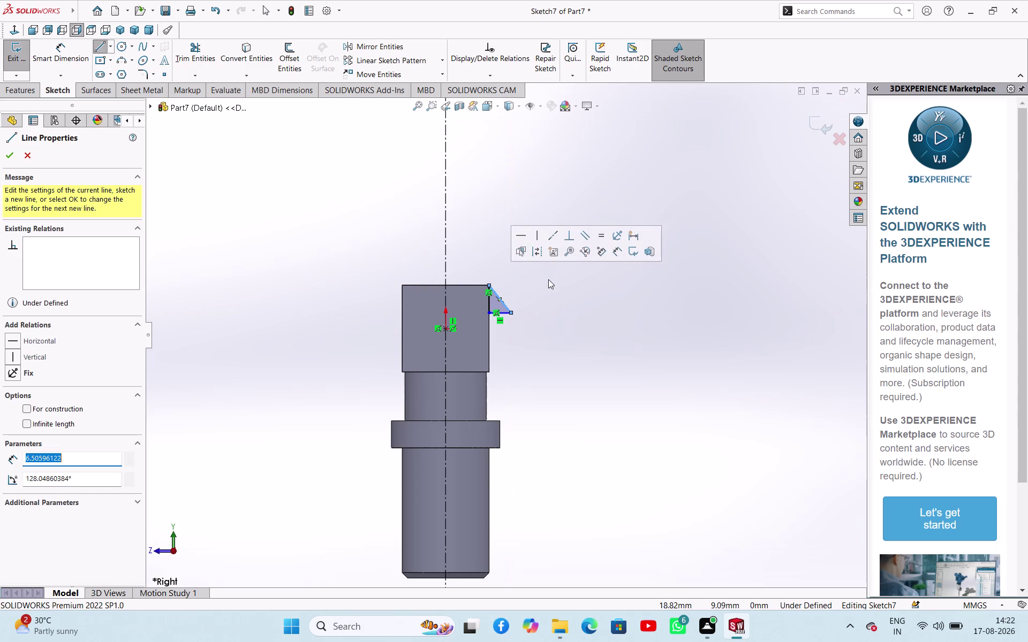
middle_drag(551, 282, 511, 378)
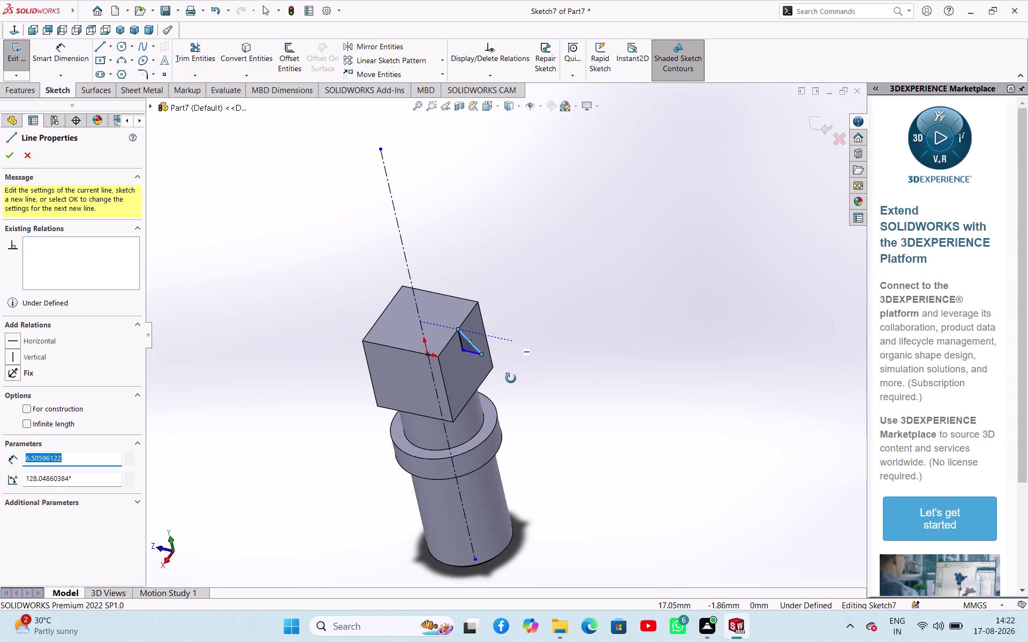
middle_drag(511, 378, 529, 349)
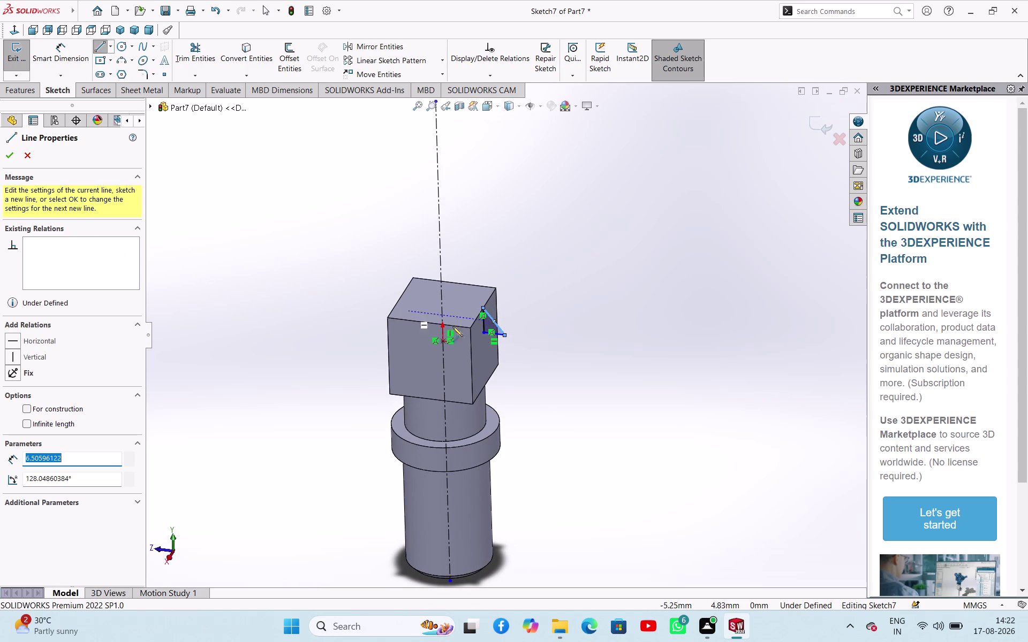
scroll(down, 3)
right_click(584, 274)
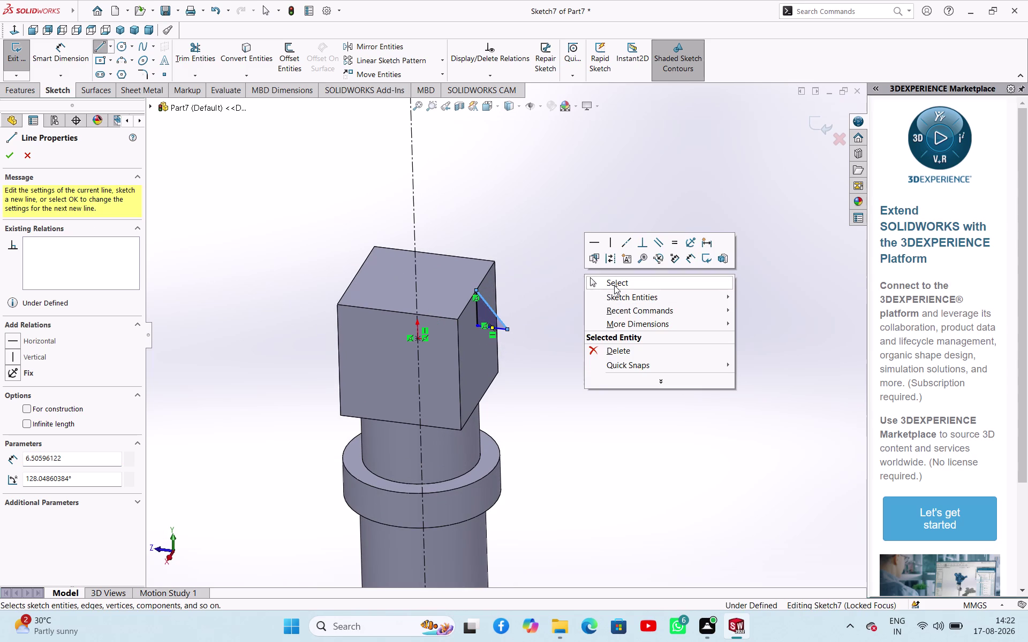
click(614, 286)
Dimension both triangle legs to 3 mm, fully defining the sketch.
right_drag(608, 288, 606, 227)
click(477, 307)
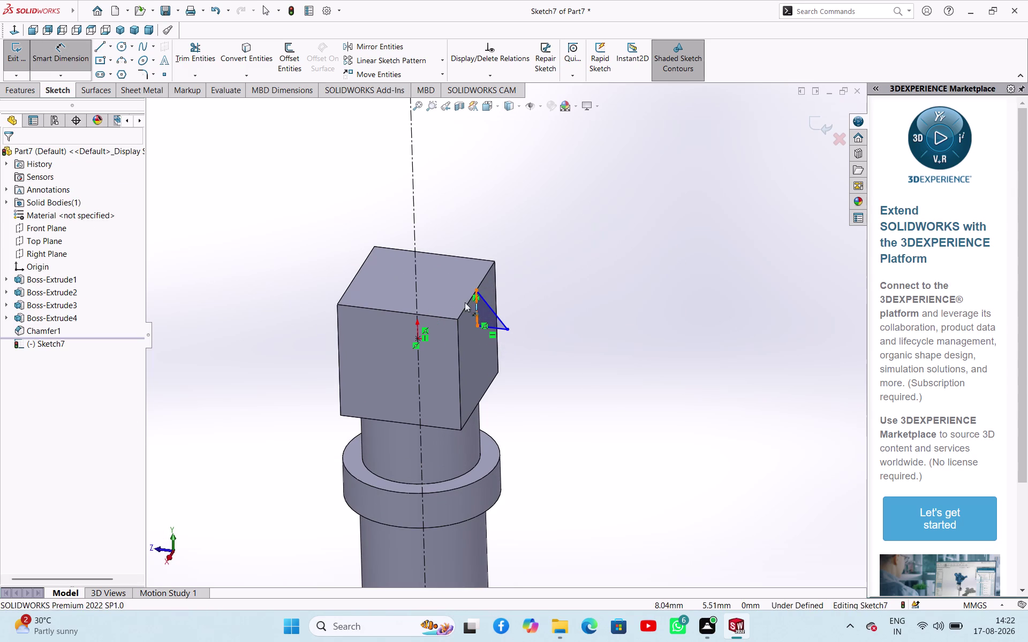
click(448, 297)
key(3)
key(Return)
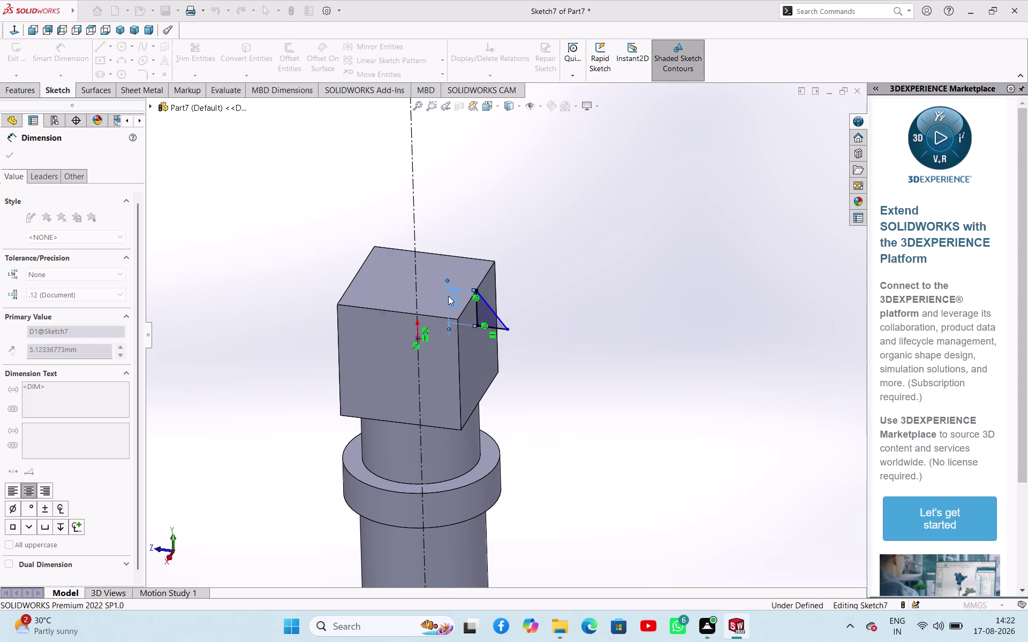
click(499, 313)
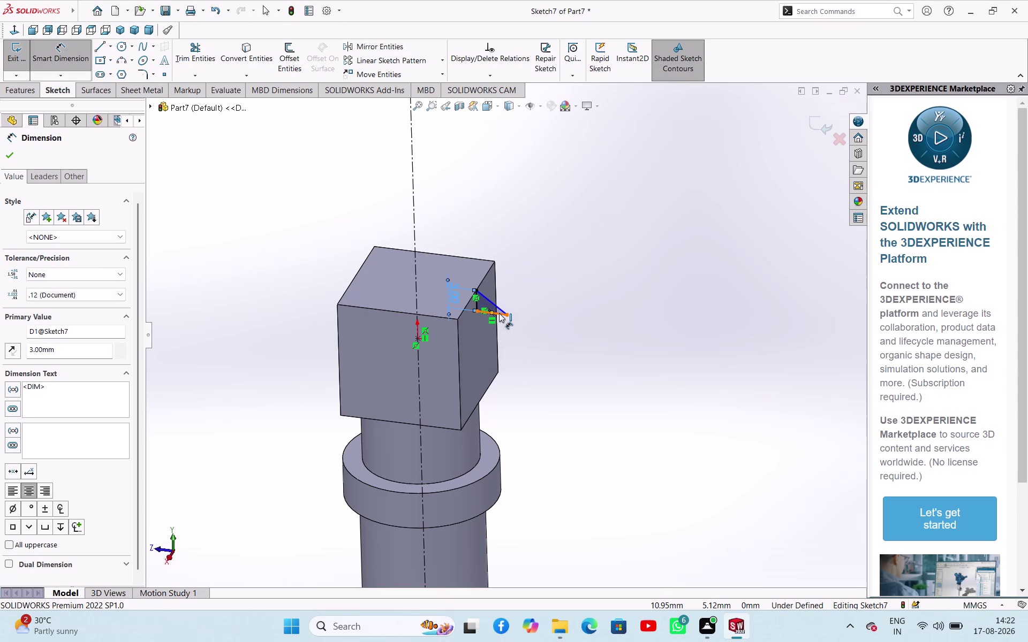
click(499, 337)
key(3)
key(Return)
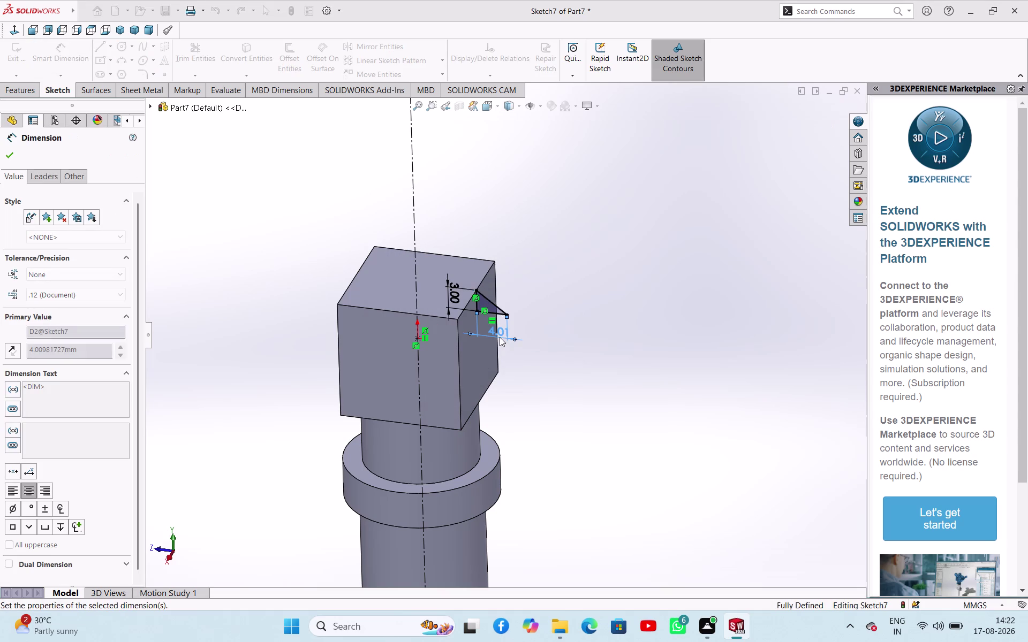
click(12, 151)
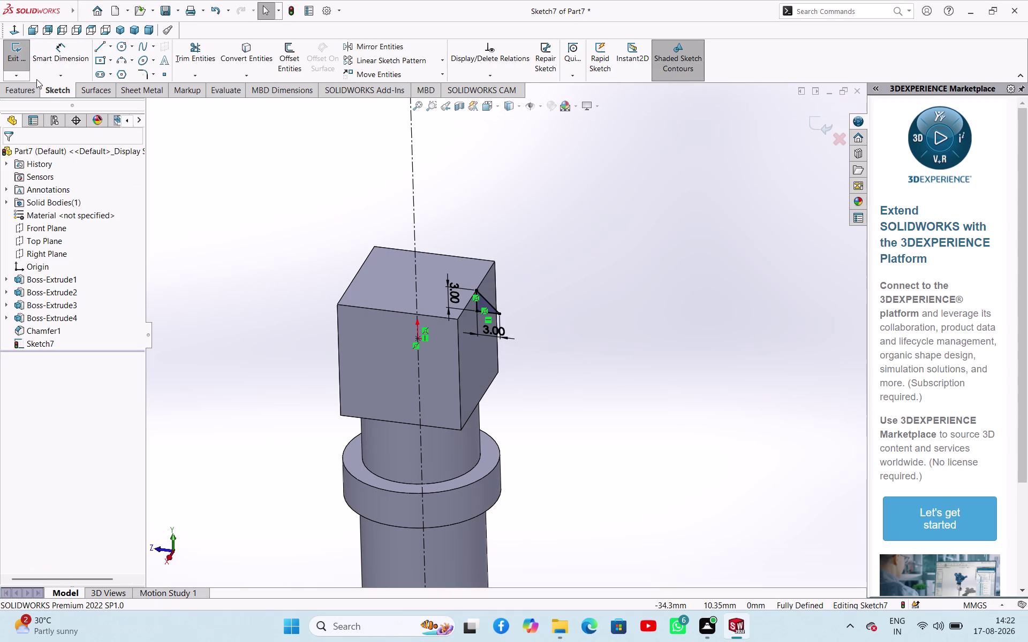
click(3, 58)
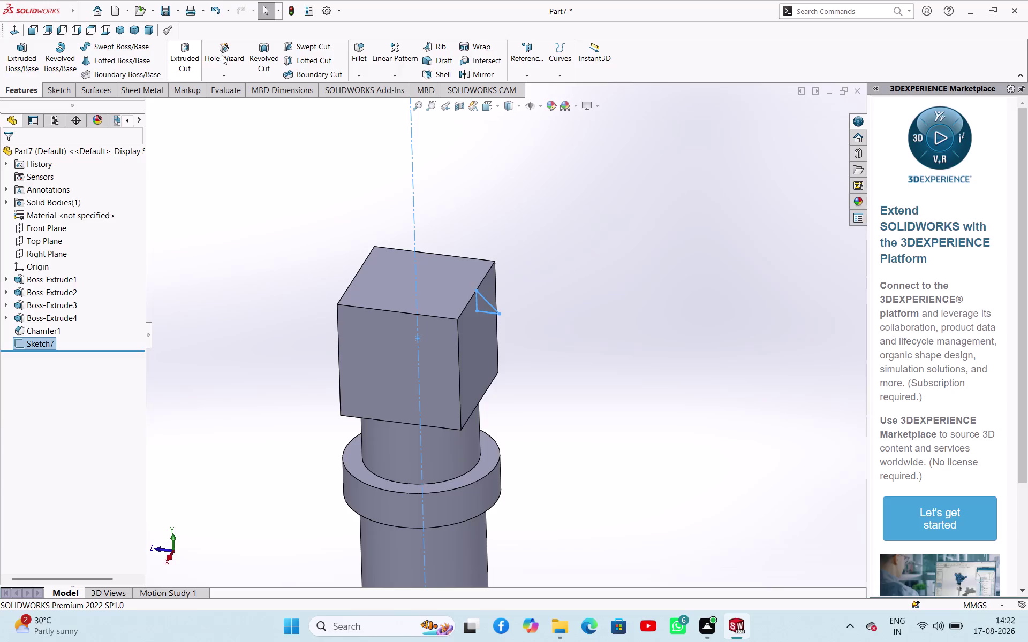
click(257, 55)
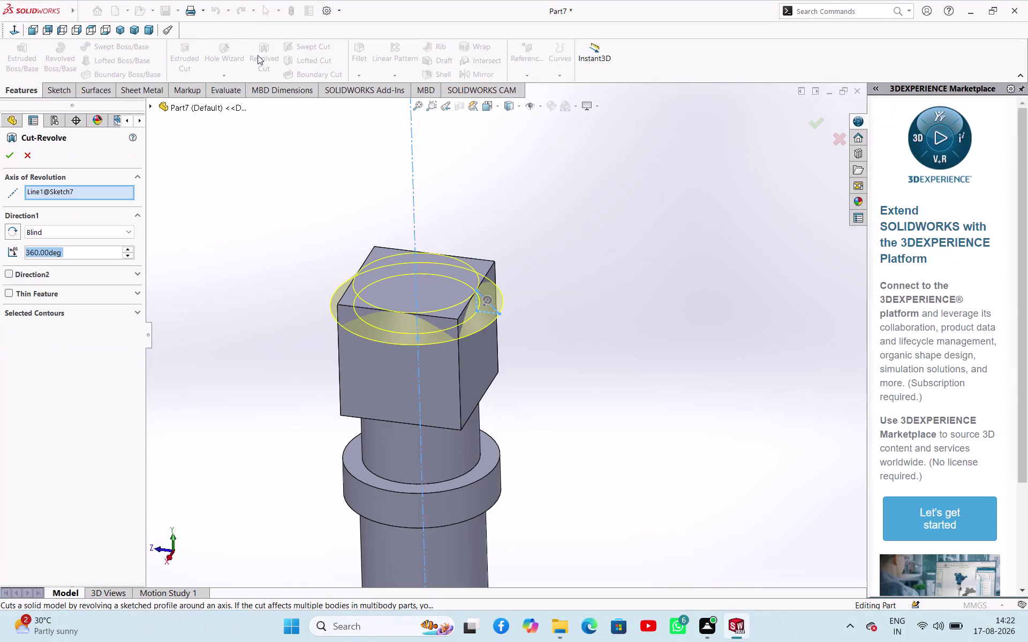
click(15, 164)
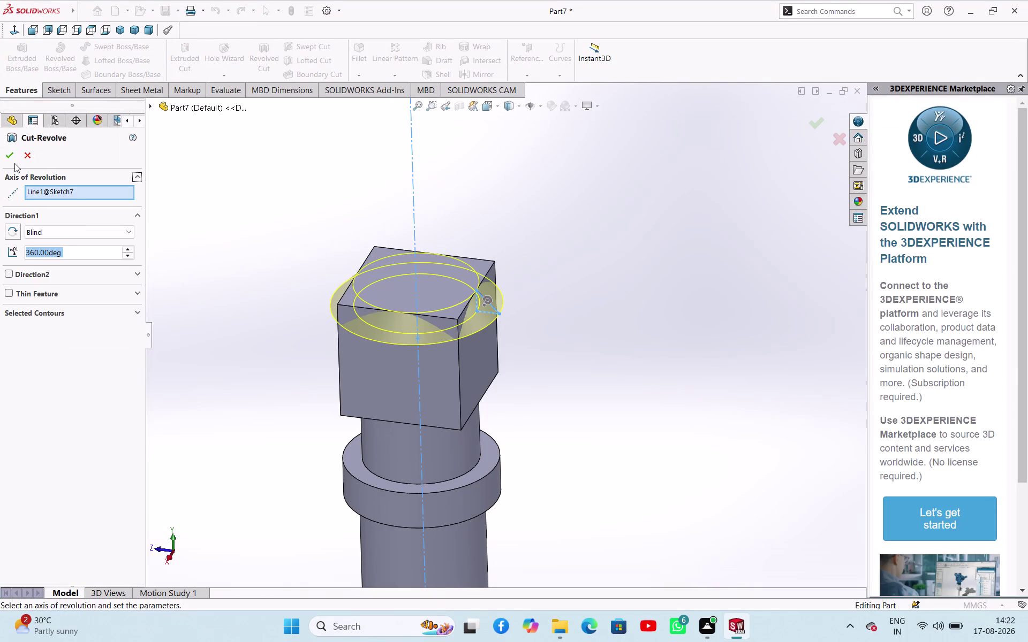
click(11, 157)
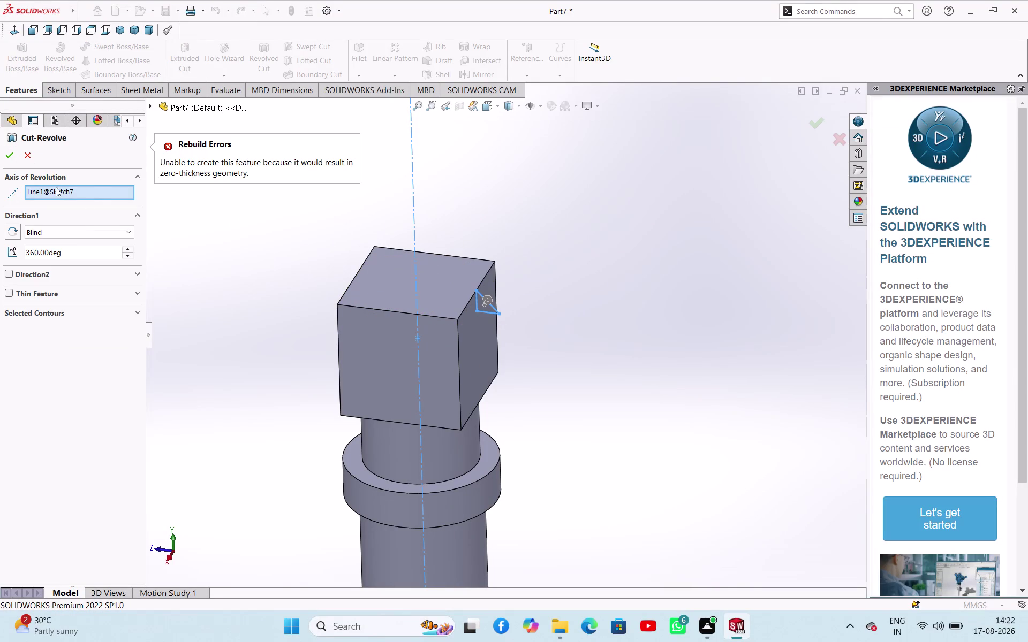
click(10, 155)
click(487, 303)
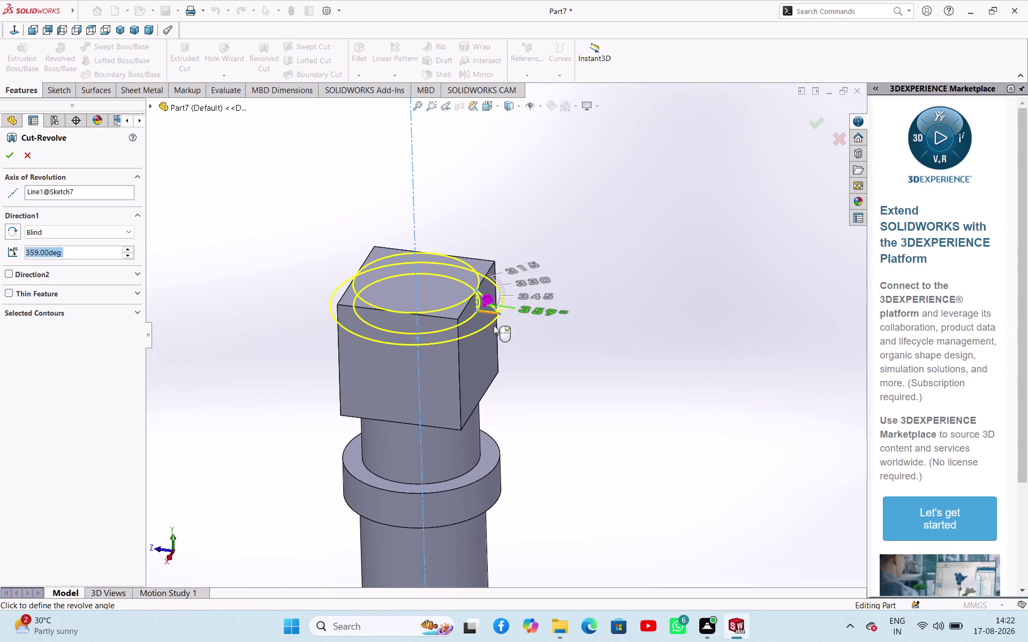
click(8, 158)
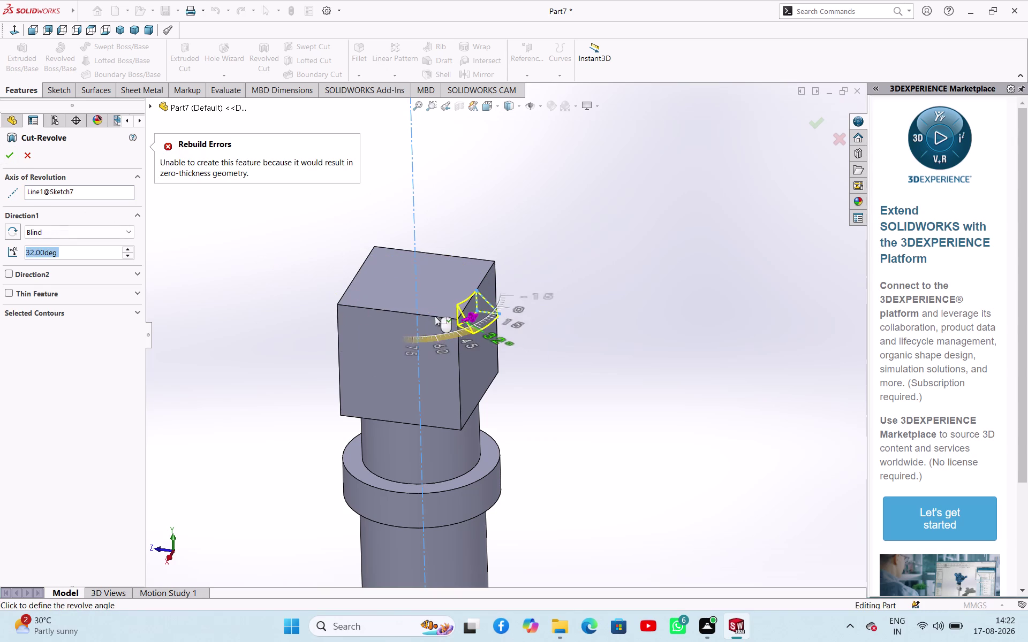
click(405, 313)
click(345, 320)
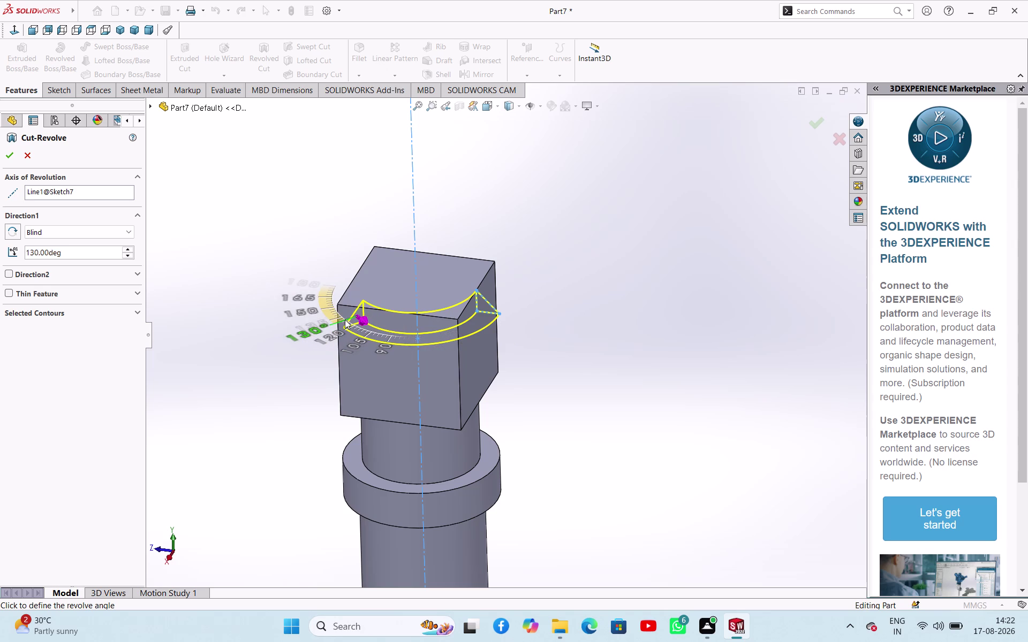
click(7, 160)
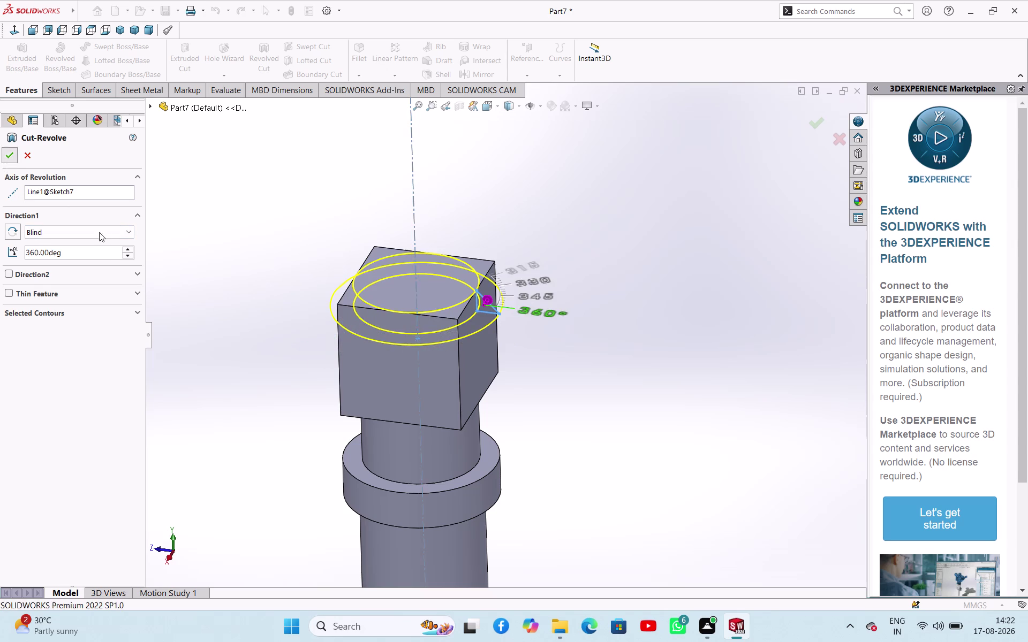
click(414, 220)
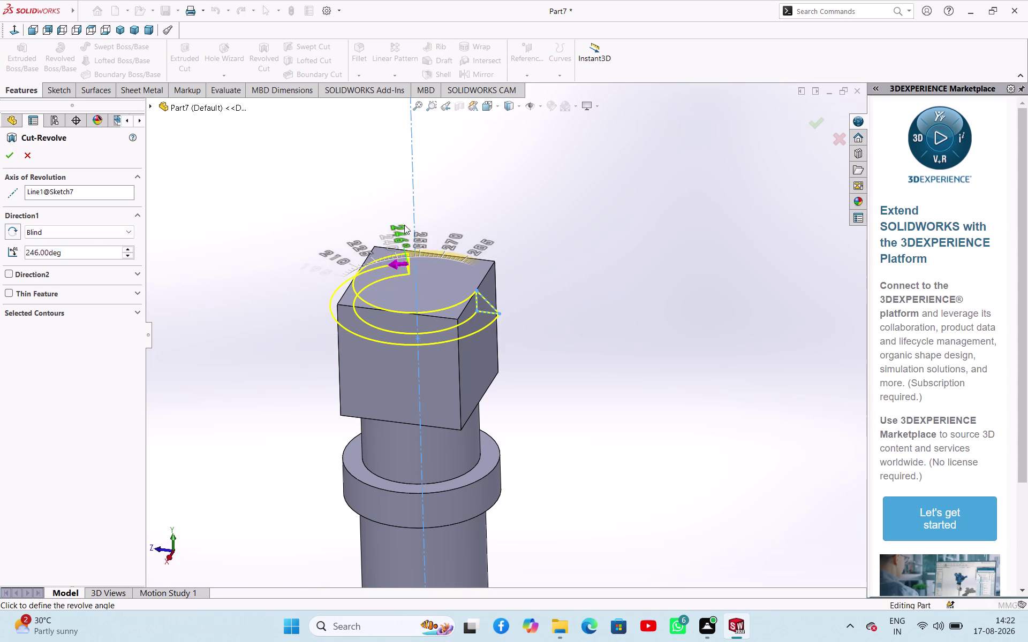
click(28, 161)
click(271, 282)
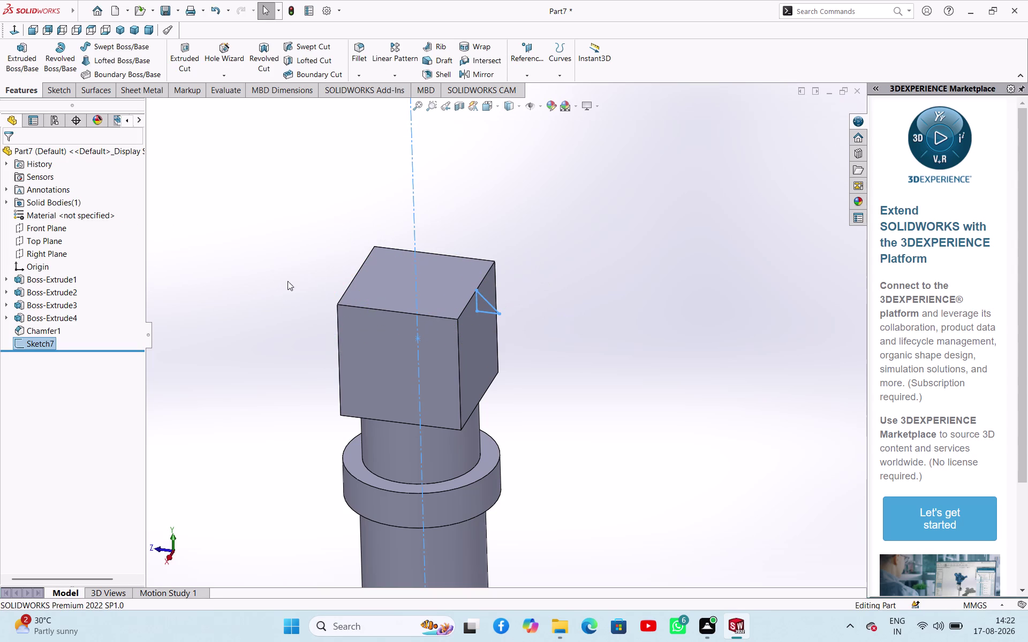
click(267, 65)
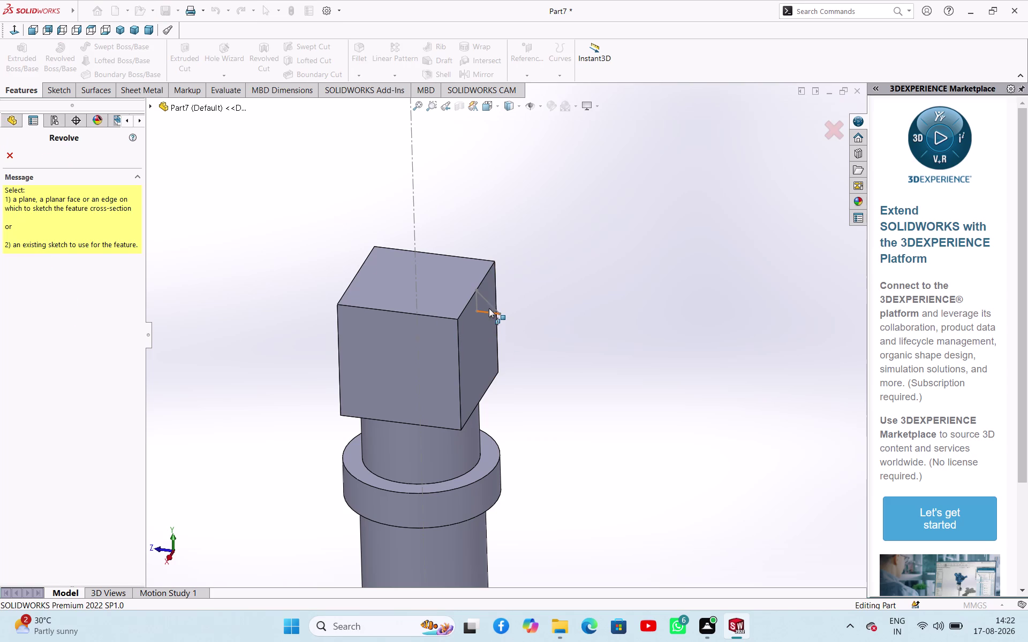
click(487, 303)
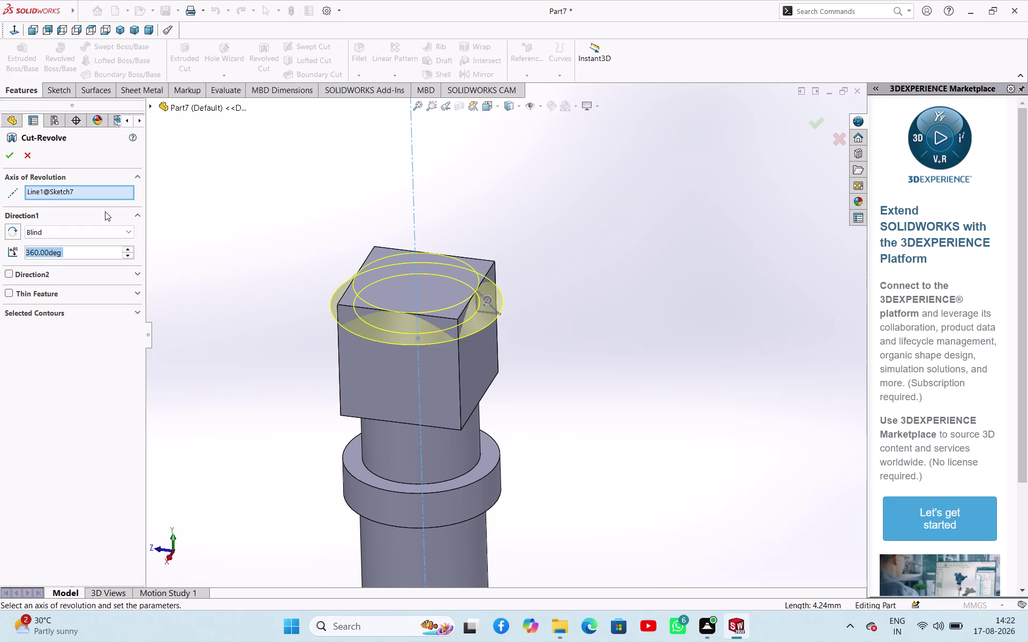
click(10, 153)
click(184, 211)
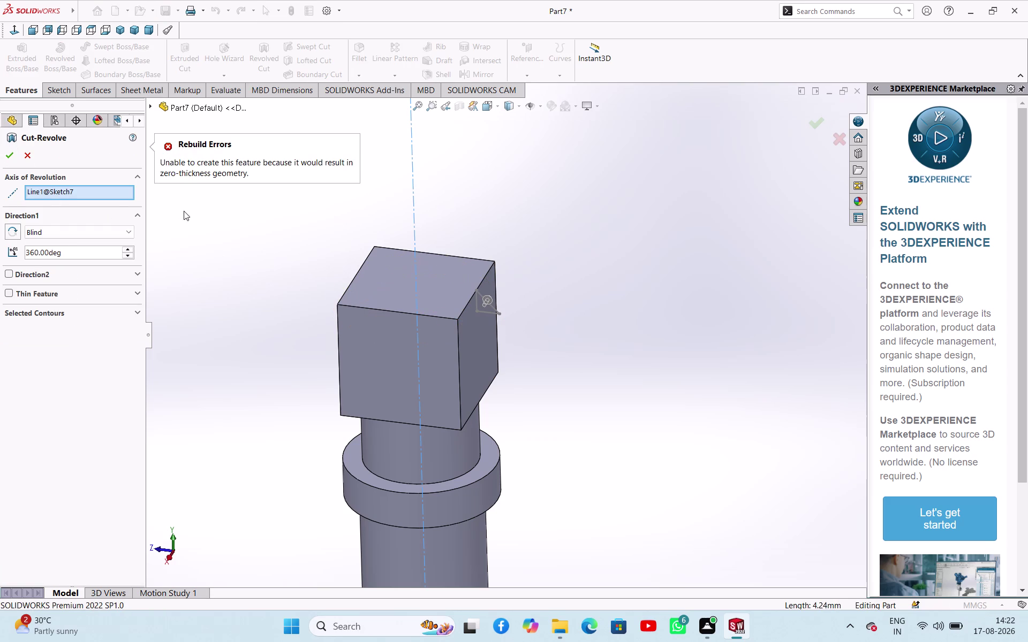
click(34, 159)
click(299, 211)
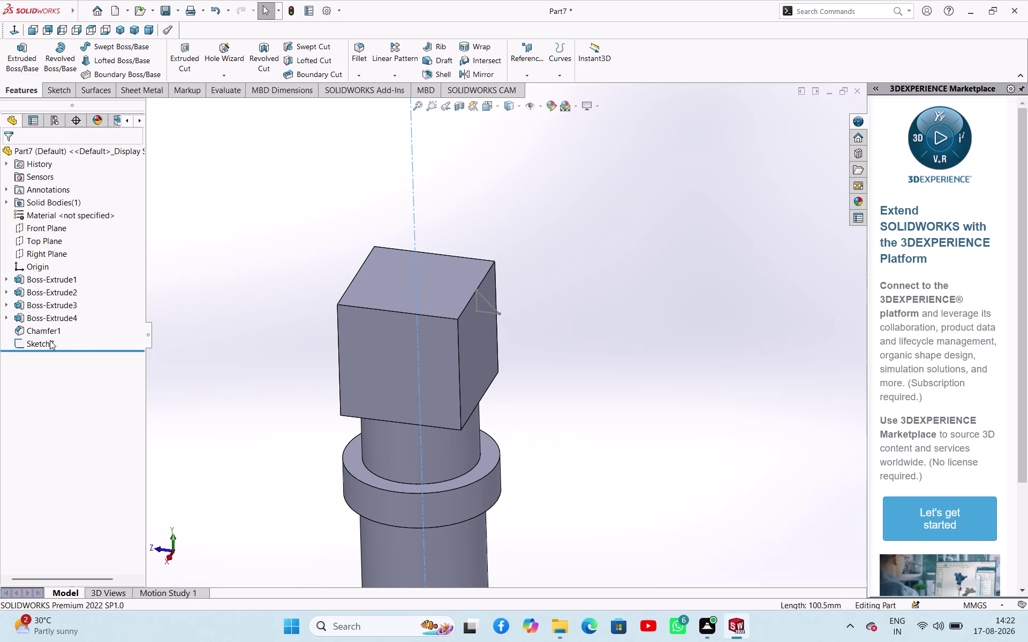
Delete Sketch7 and zoom out to view the whole pin.
right_click(39, 341)
click(78, 413)
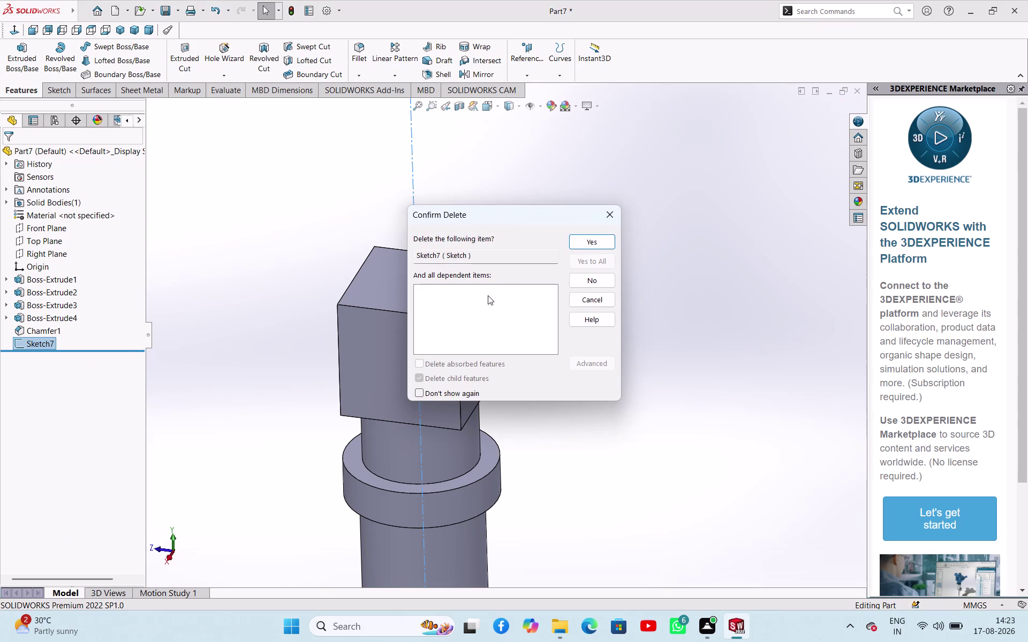
click(598, 239)
click(646, 303)
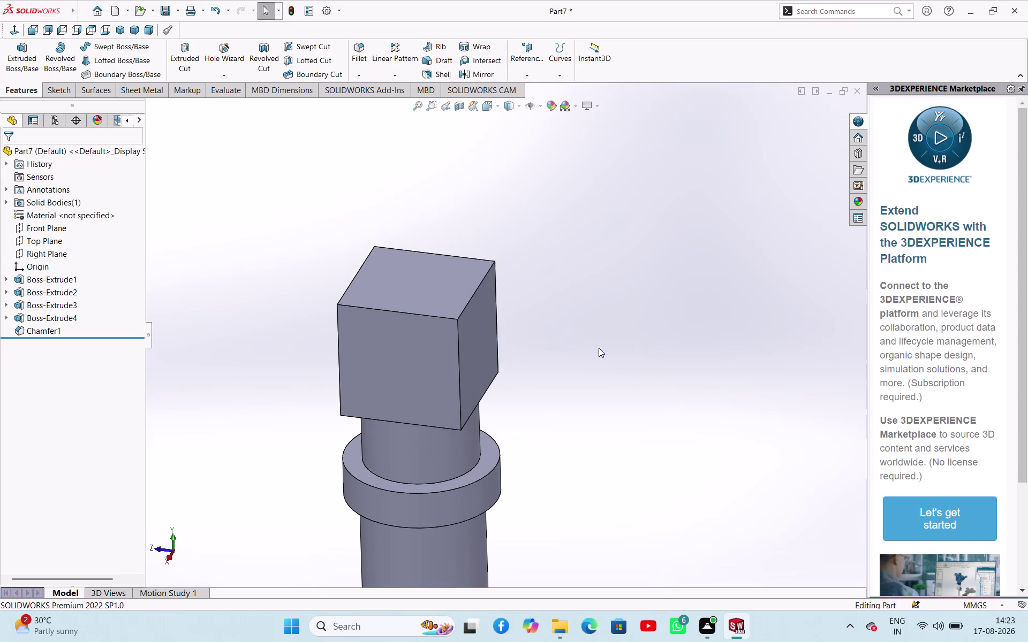
middle_drag(599, 348, 612, 312)
scroll(up, 3)
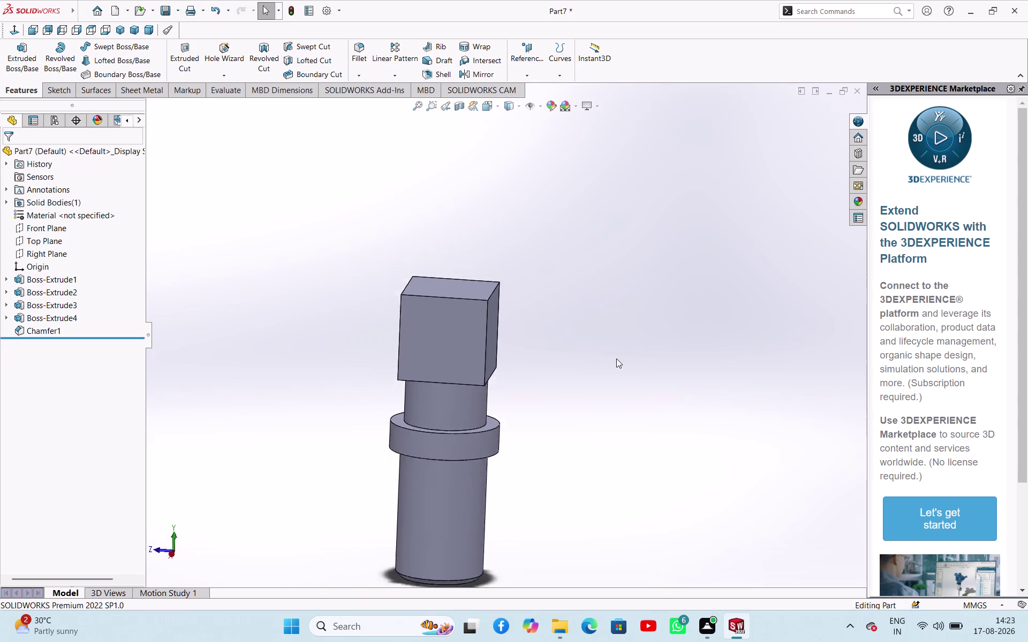
scroll(up, 3)
scroll(down, 3)
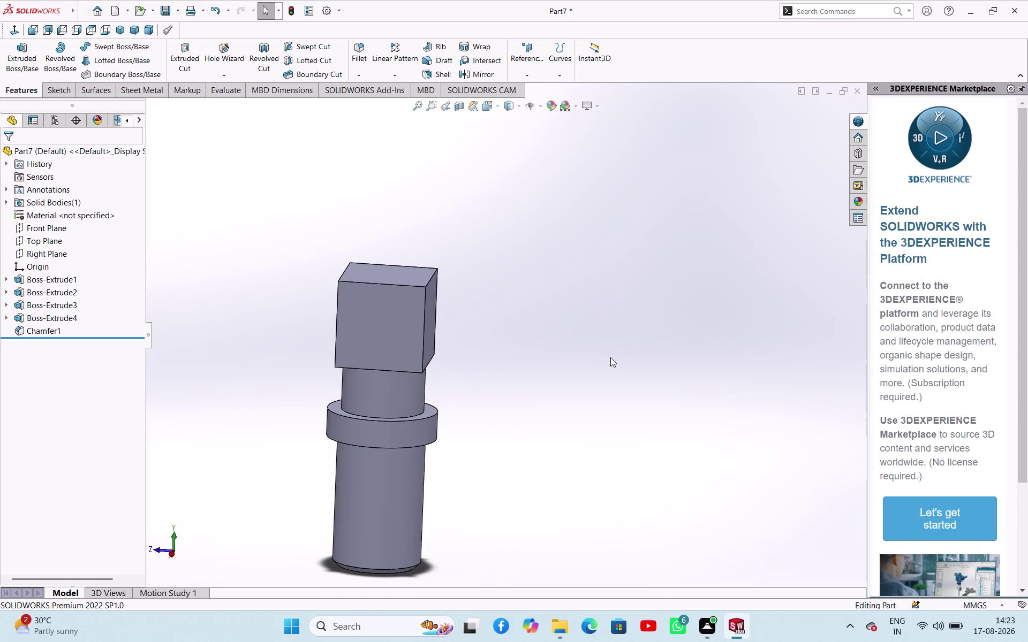
key(ctrl+s)
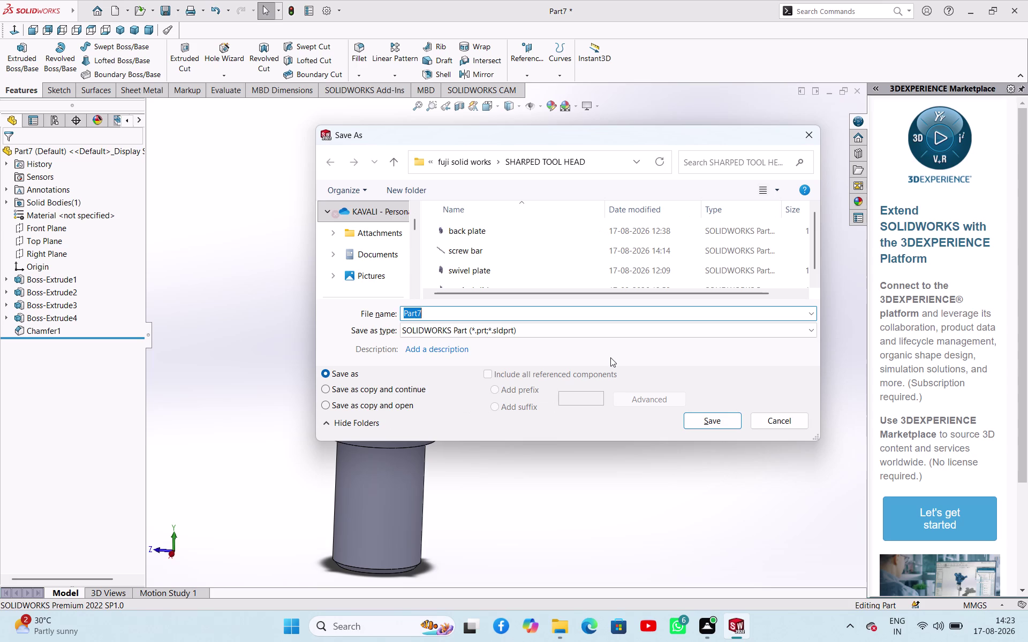
Save the part under the file name 'clamping screw'.
text(c)
text(la)
text(mping)
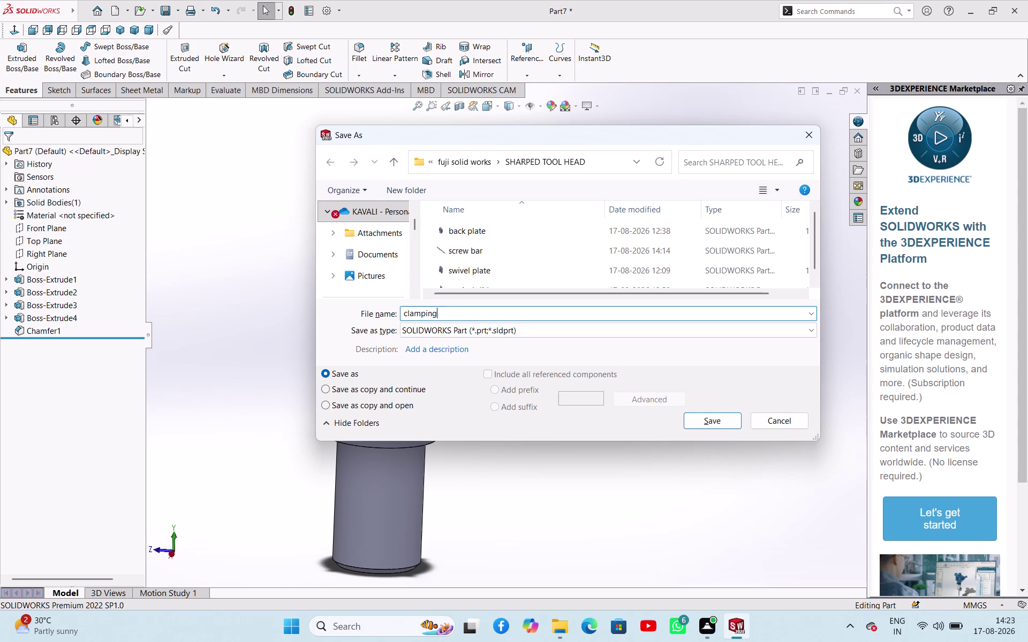
key(space)
text(sc)
text(rw)
key(BackSpace)
text(ew)
click(709, 422)
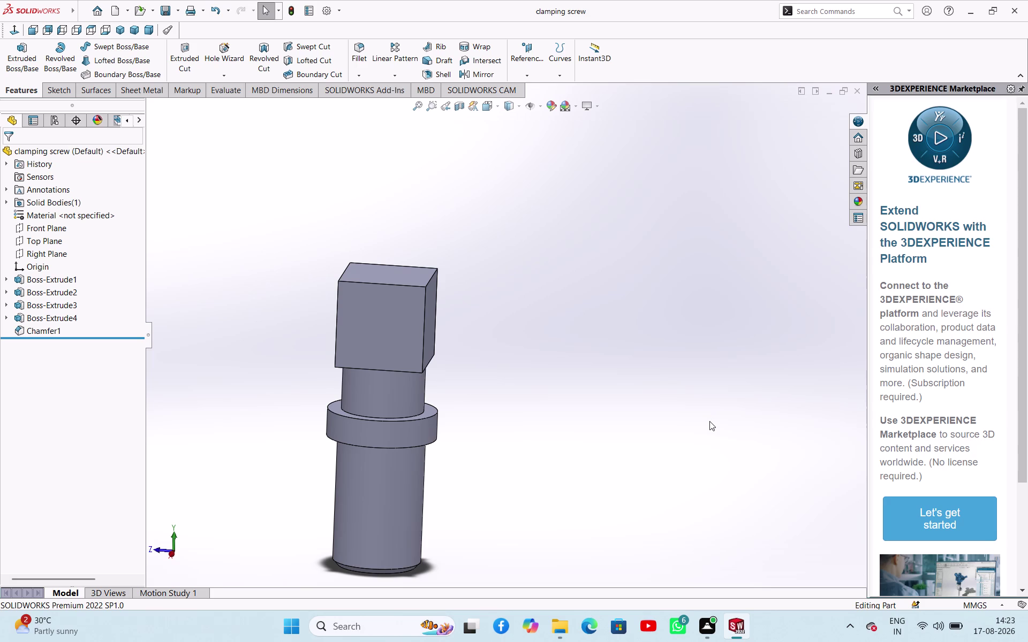
key(ctrl+n)
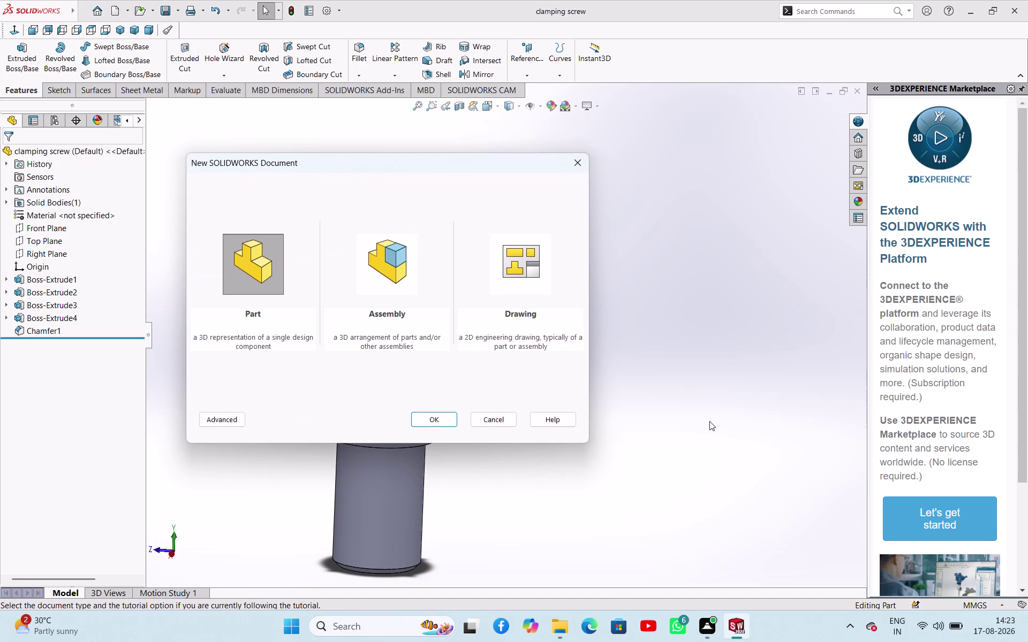
Create a new part, open a sketch on Right Plane, and select Polygon.
click(430, 414)
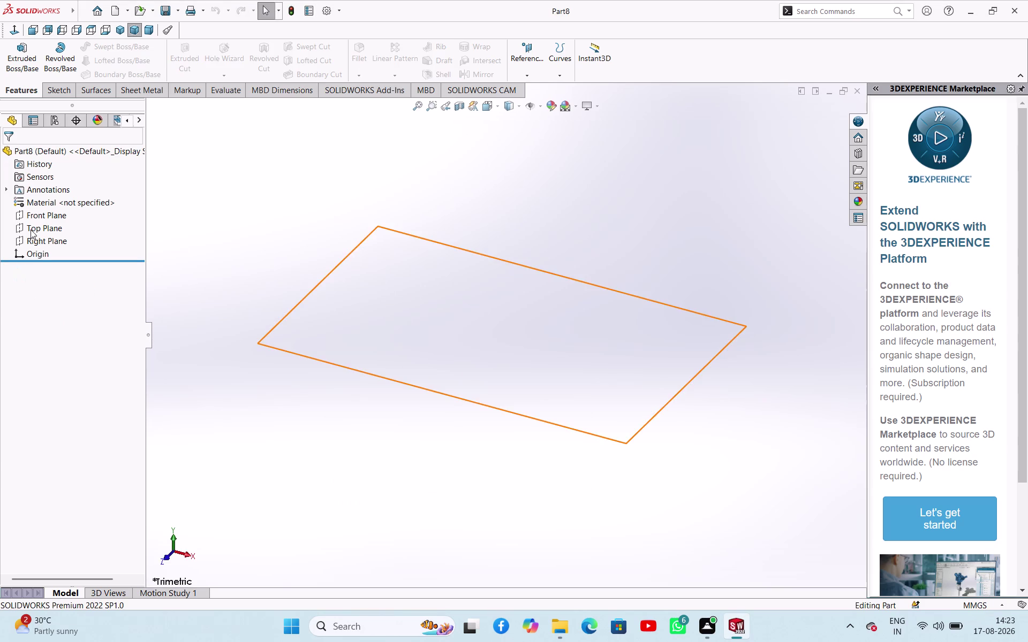
click(40, 239)
click(56, 225)
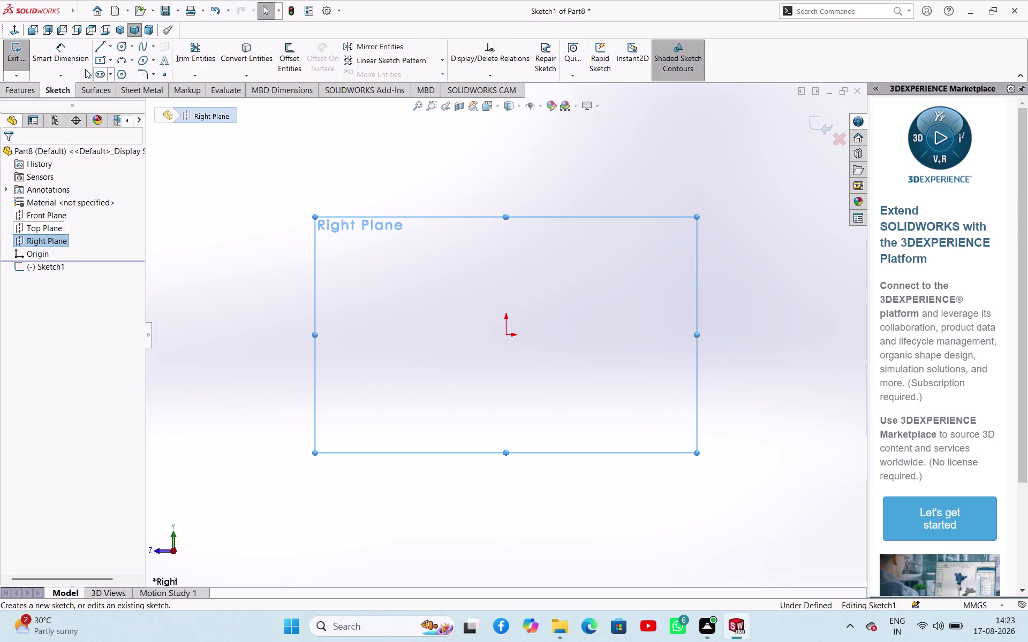
click(123, 72)
click(507, 335)
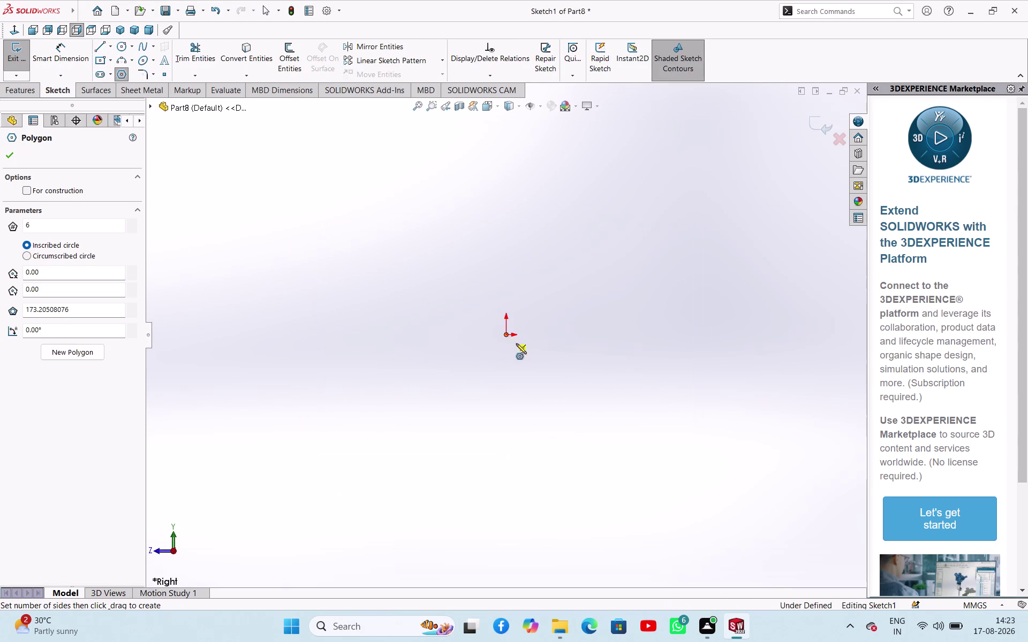
Draw a hexagon centred on the origin, dimensioned 16 mm across flats.
click(546, 336)
right_click(615, 328)
click(626, 340)
right_drag(628, 345, 629, 339)
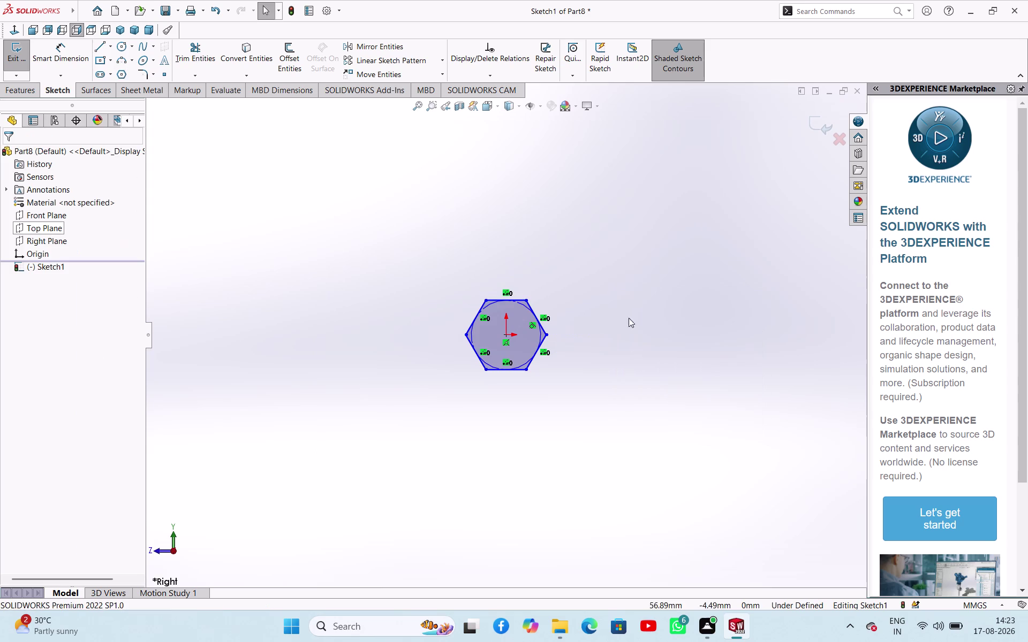
right_drag(629, 339, 625, 265)
click(517, 297)
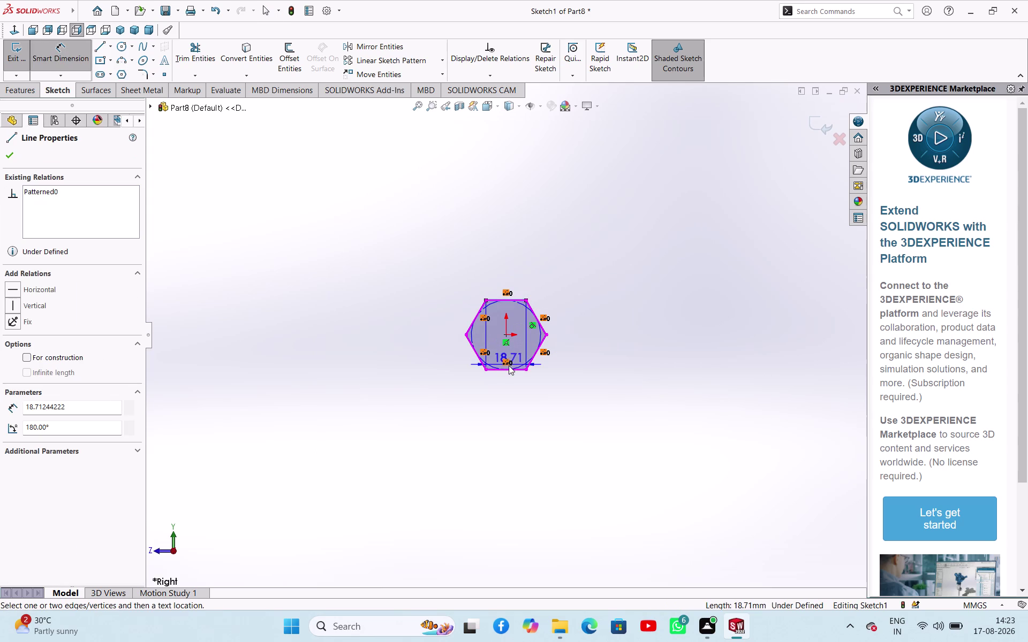
click(508, 368)
click(583, 334)
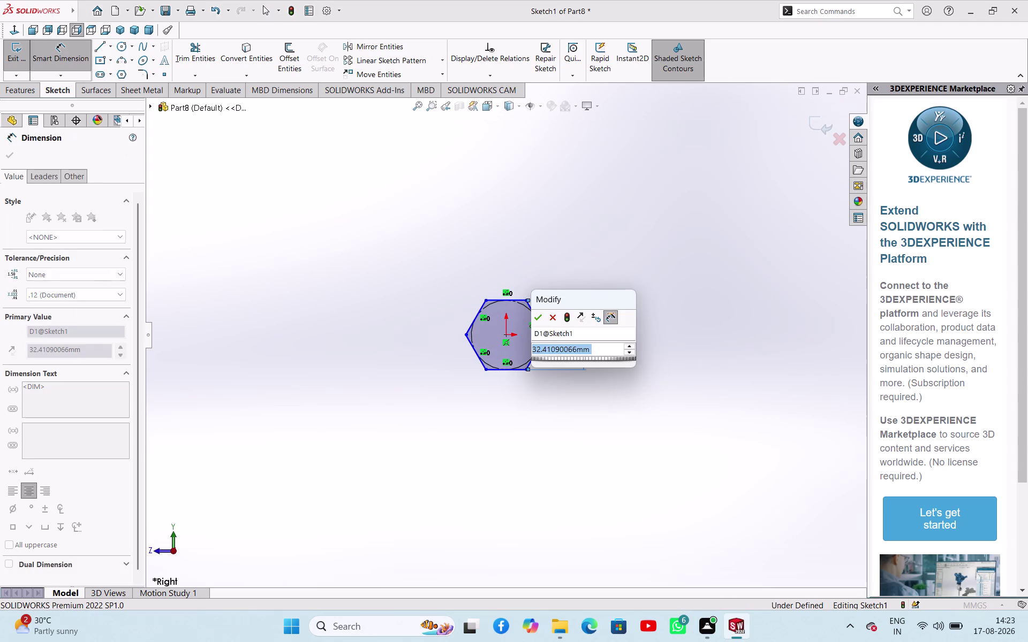
text(16)
key(Return)
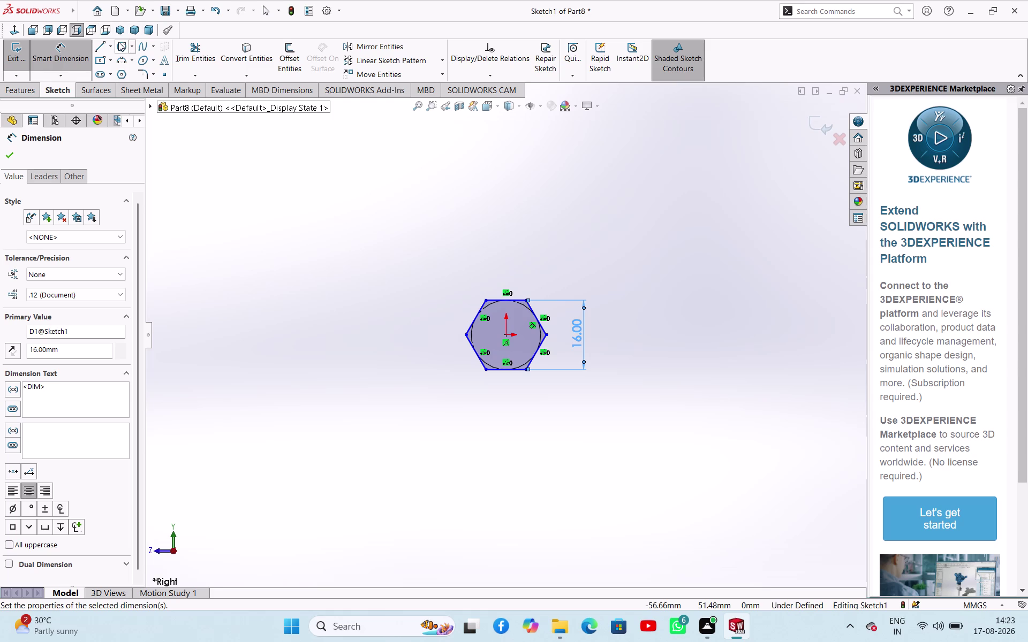
click(118, 42)
Add a Ø10 mm circle at the origin and exit the sketch.
click(504, 335)
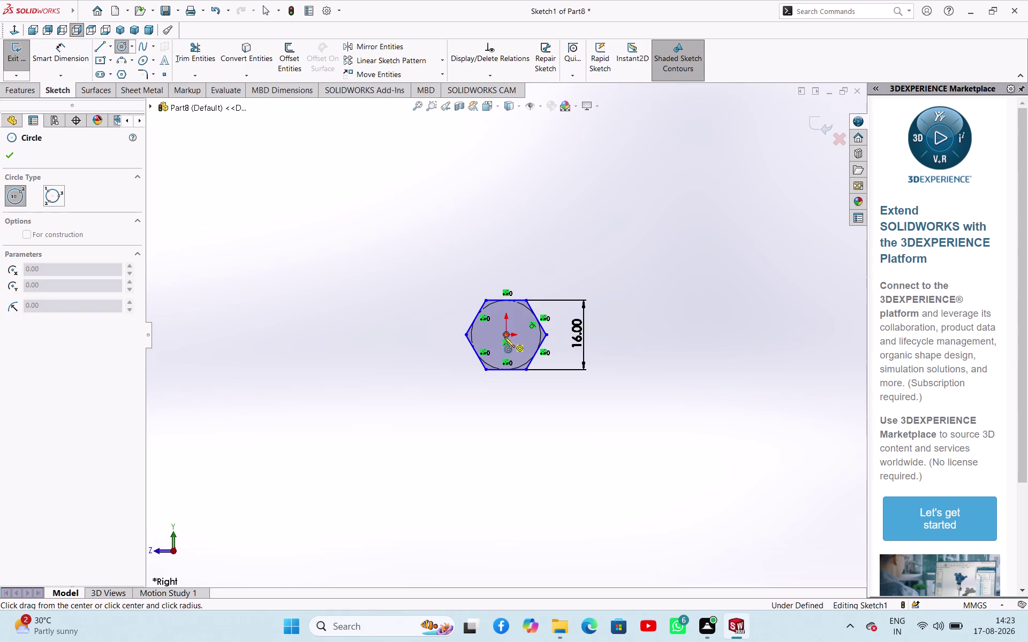
click(507, 345)
right_click(428, 311)
click(433, 317)
right_drag(429, 322, 433, 257)
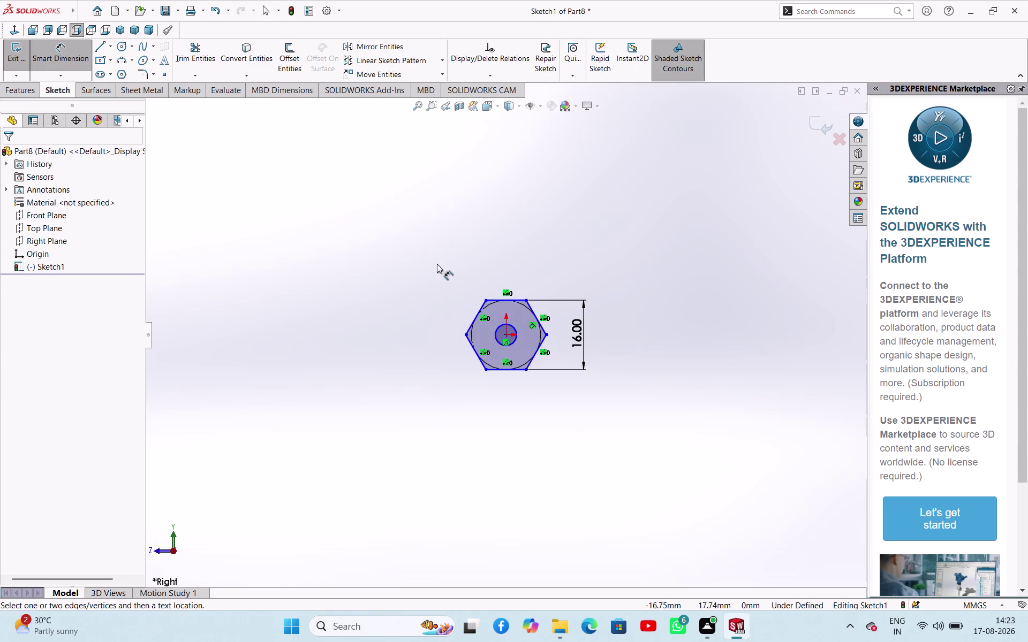
click(512, 325)
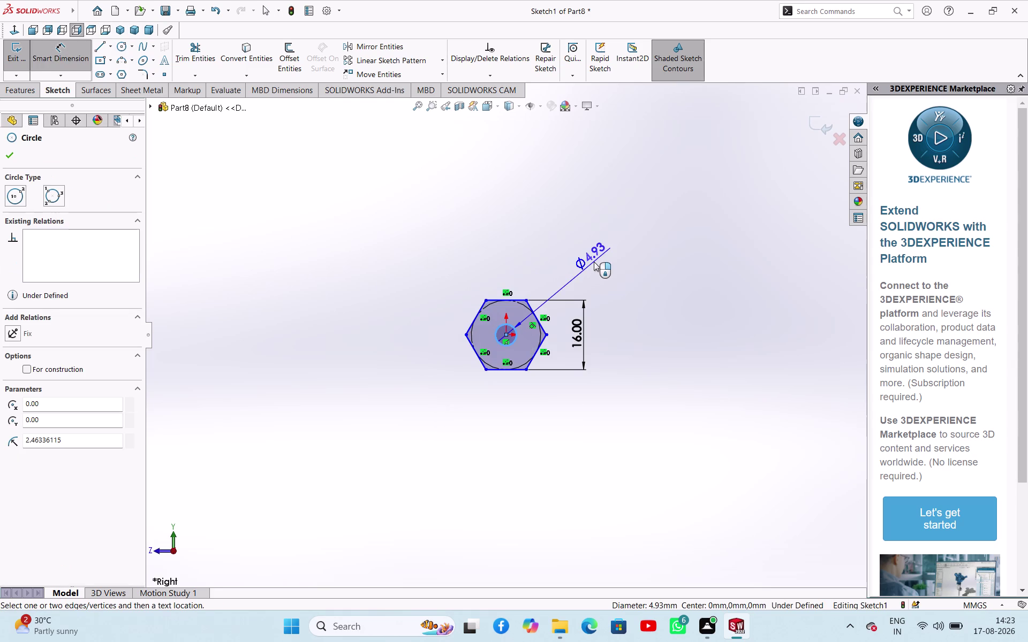
click(594, 262)
text(1)
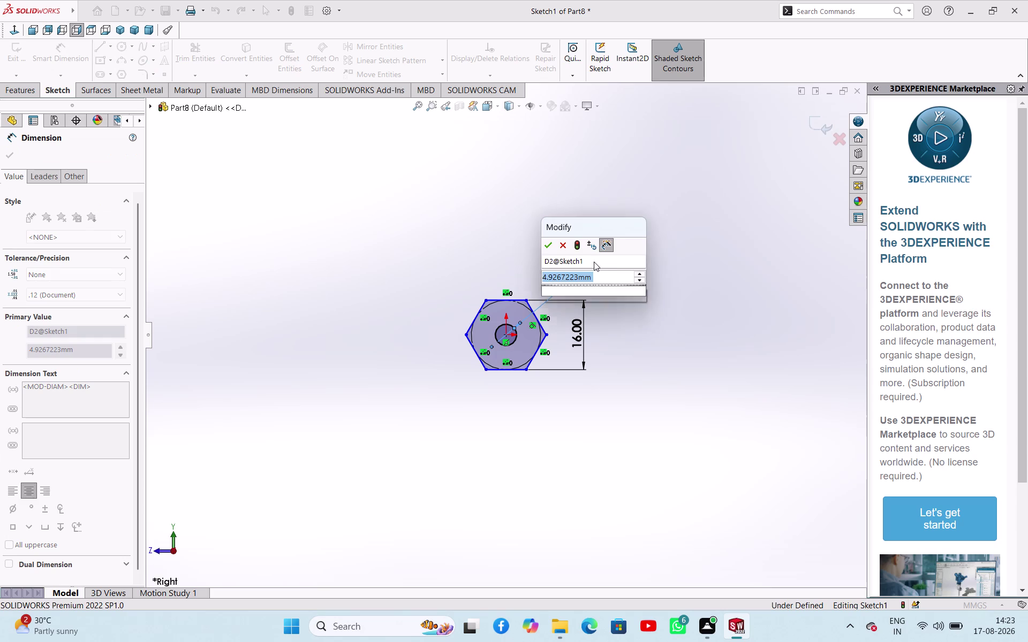
text(0)
key(Return)
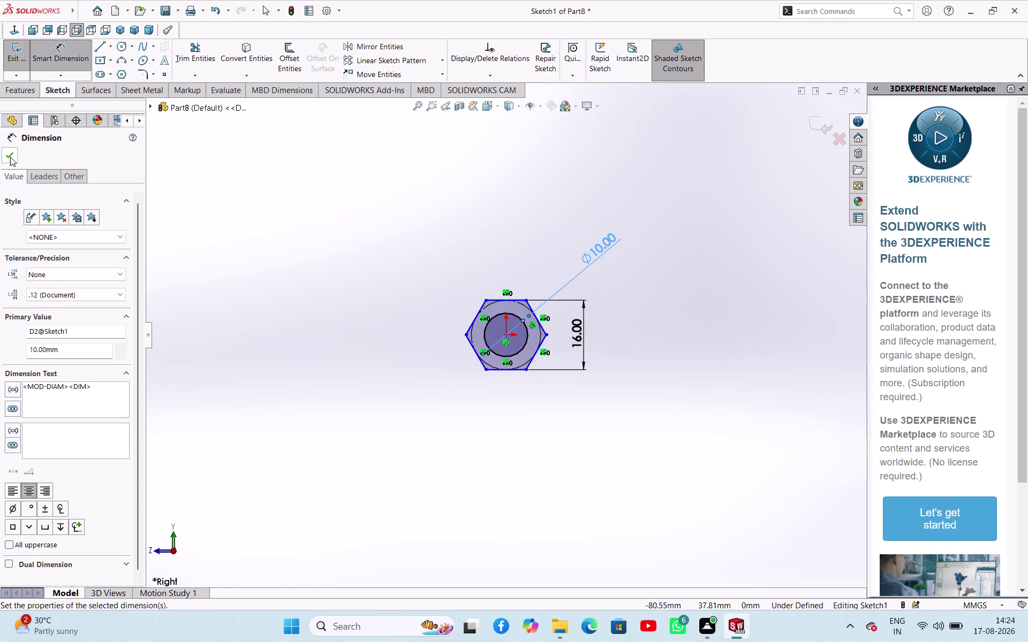
click(10, 157)
click(326, 221)
middle_drag(326, 221, 326, 171)
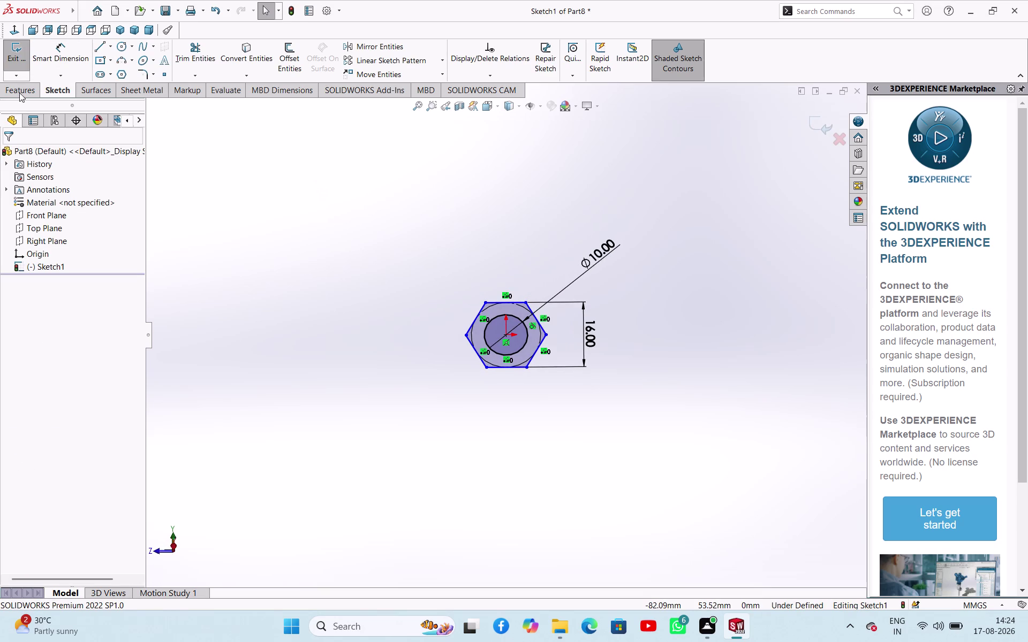
click(18, 65)
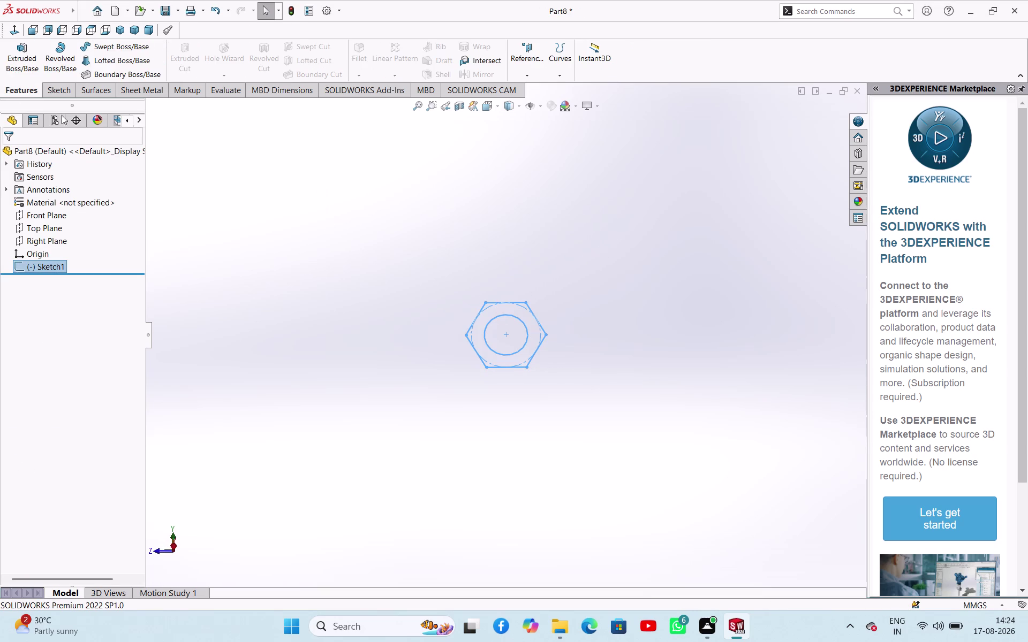